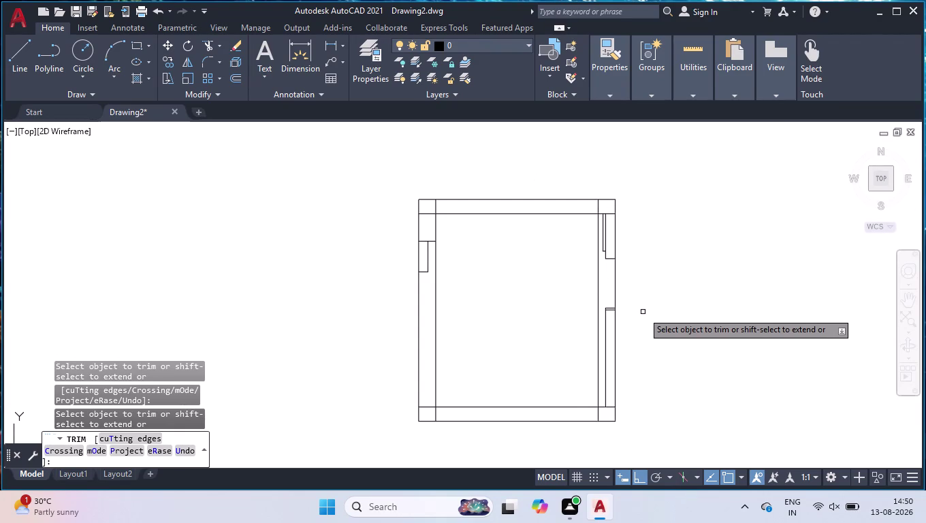
End the trim on the wardrobe outline and zoom into its lower section.
key(Return)
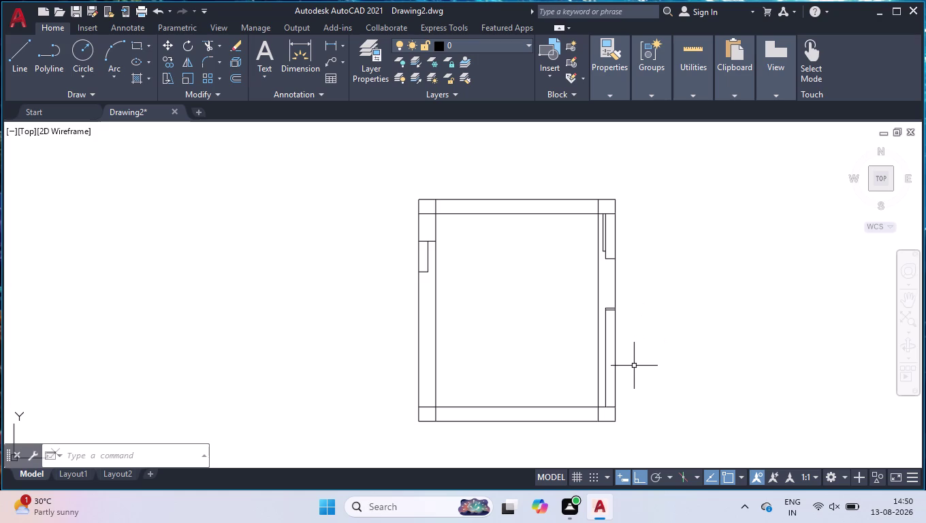
scroll(up, 3)
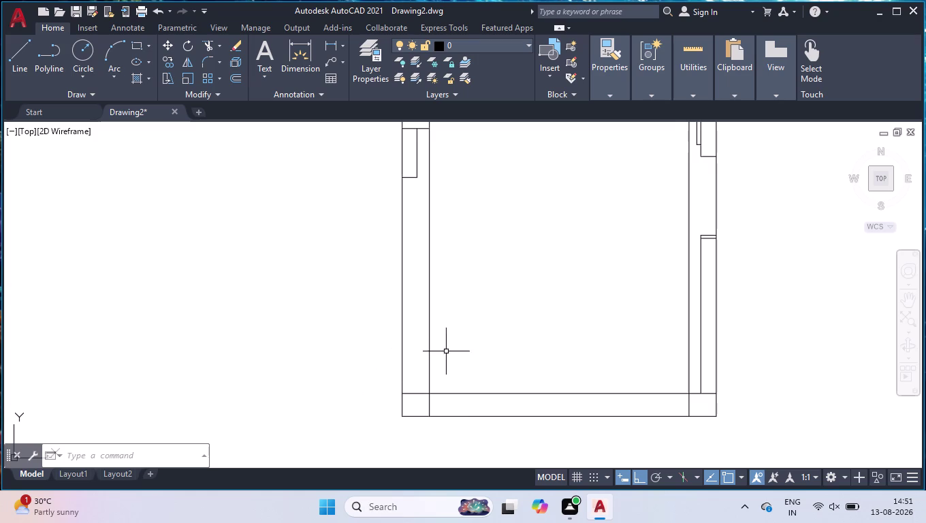
Extend the inner left wall line down to the wardrobe base.
text(EX)
key(Return)
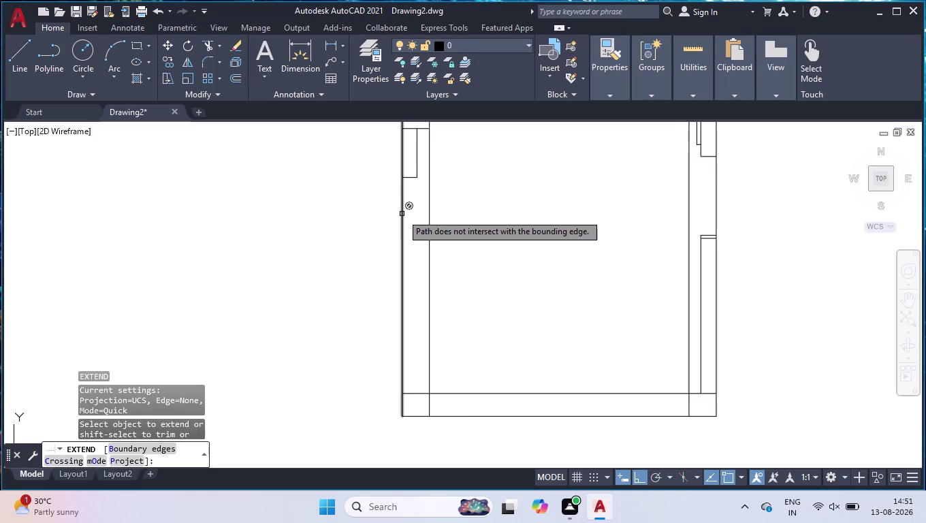
click(417, 173)
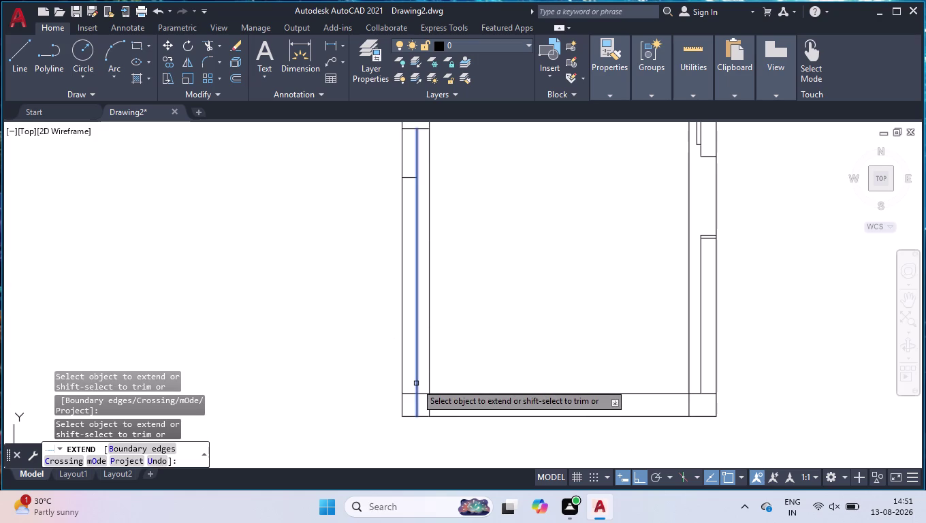
click(416, 384)
key(Return)
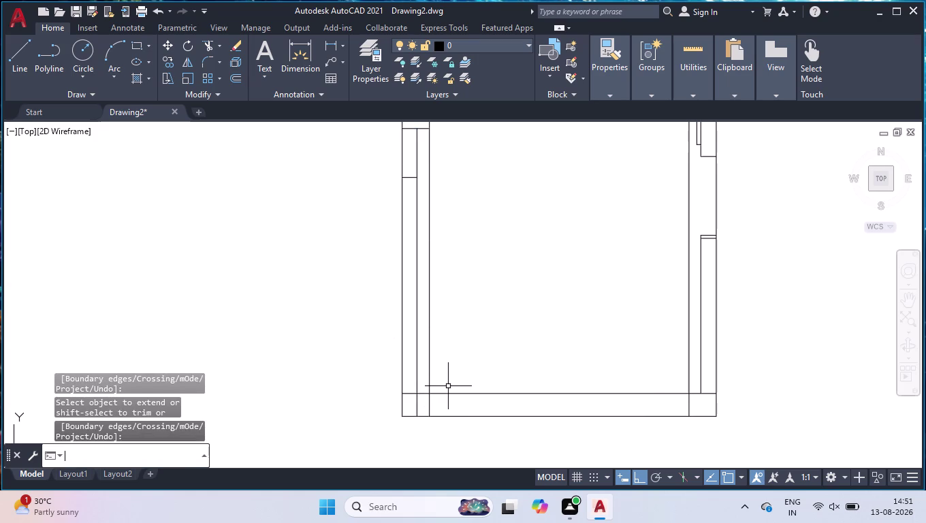
Trim the extended line's overshoot at the base.
text(TR)
key(Return)
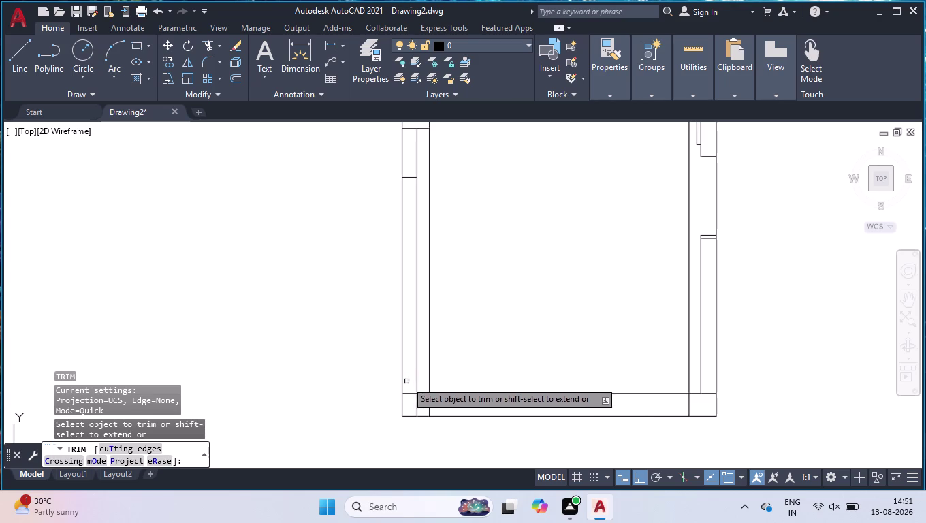
click(407, 393)
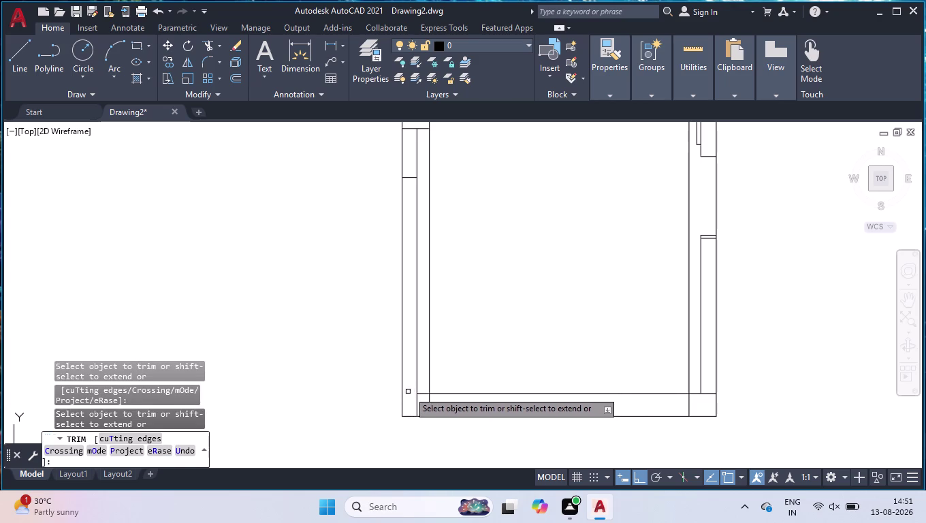
key(Return)
Offset the base line 634 units upward.
text(OF)
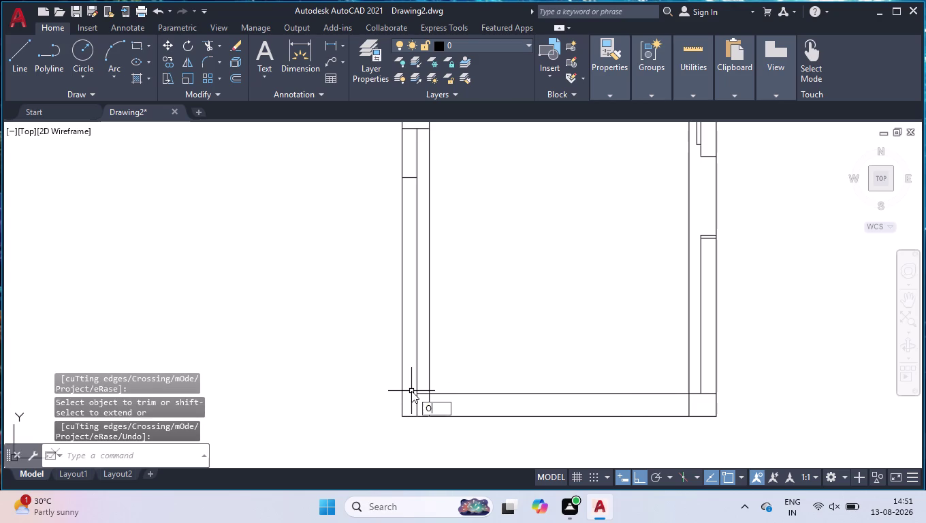
text(F)
key(Return)
text(63)
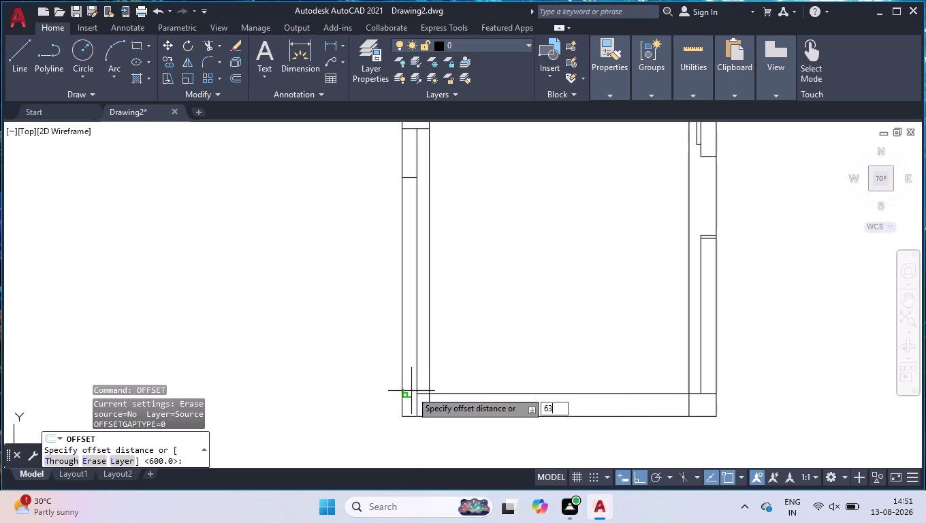
text(4)
key(Return)
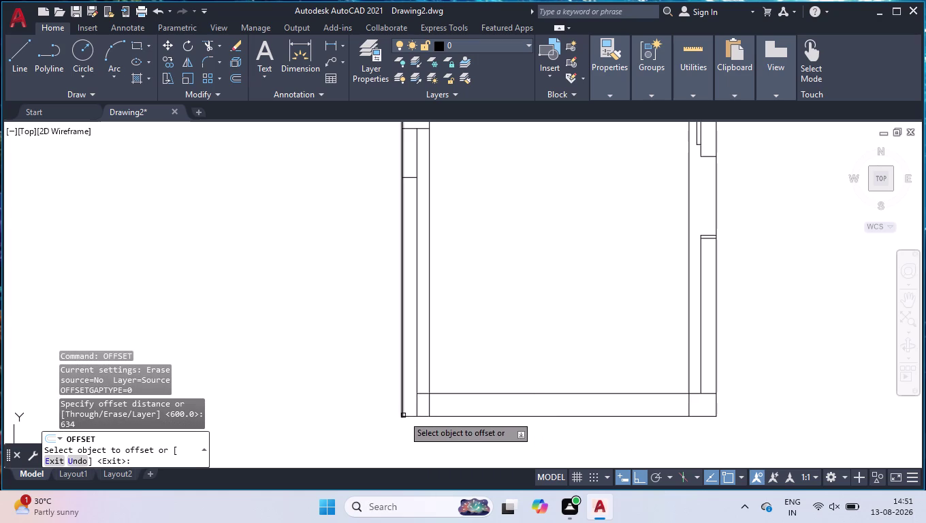
click(410, 416)
click(418, 342)
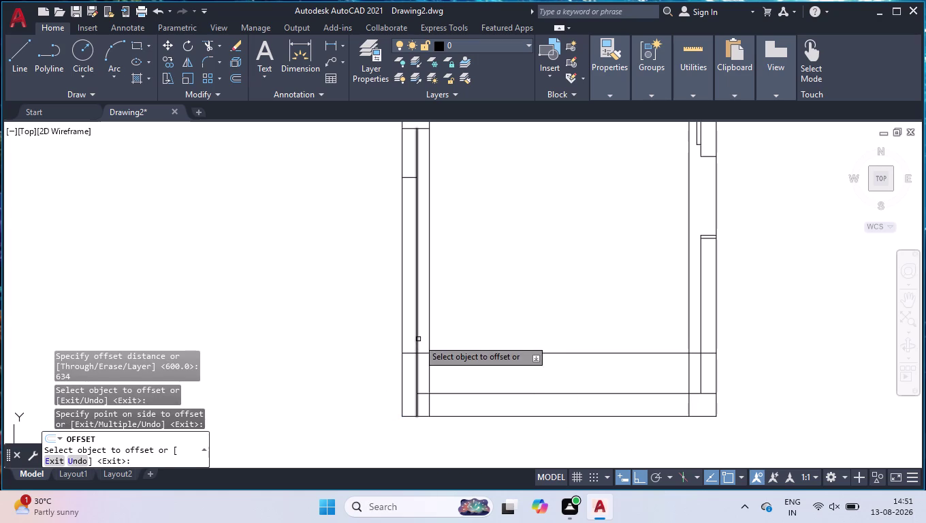
key(Return)
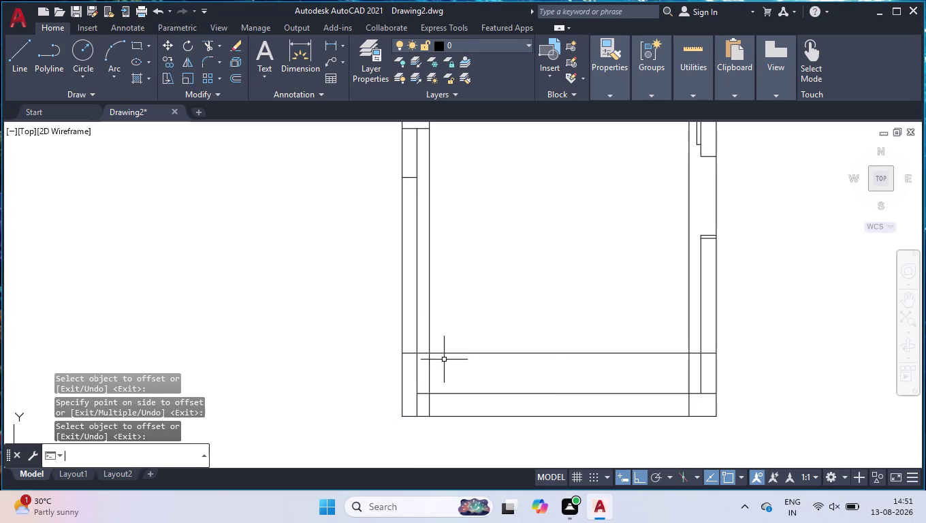
Trim the surplus pieces of the offset and inner lines above the base.
text(TR)
key(Return)
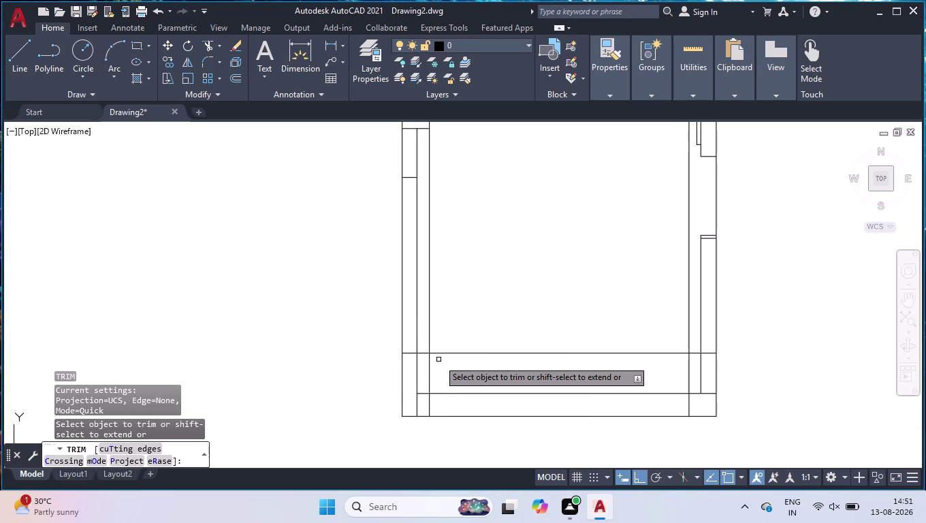
click(424, 352)
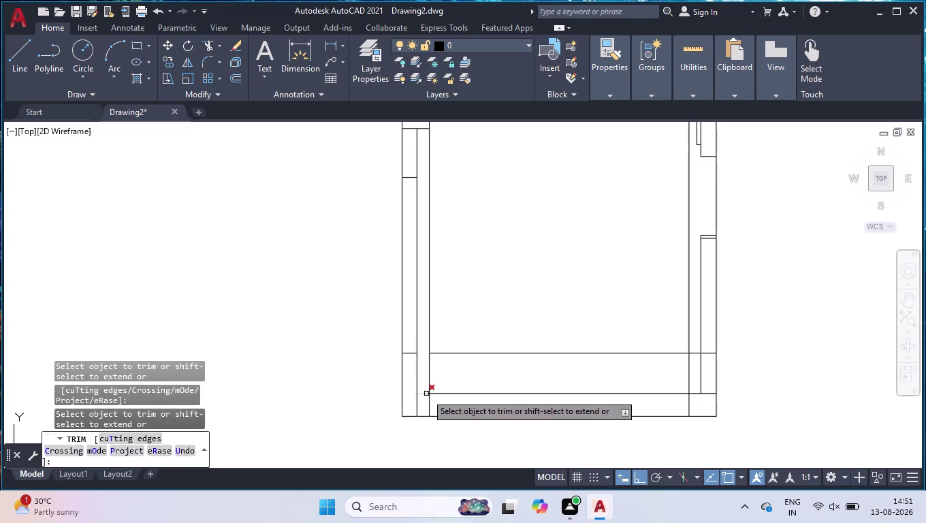
click(438, 353)
scroll(up, 3)
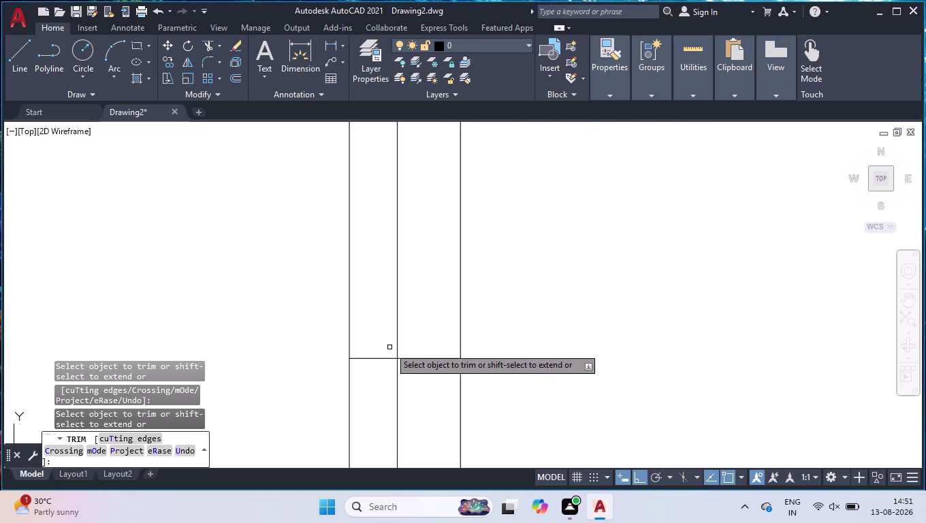
click(384, 335)
click(372, 380)
click(453, 327)
drag(432, 390, 433, 384)
scroll(down, 3)
scroll(up, 3)
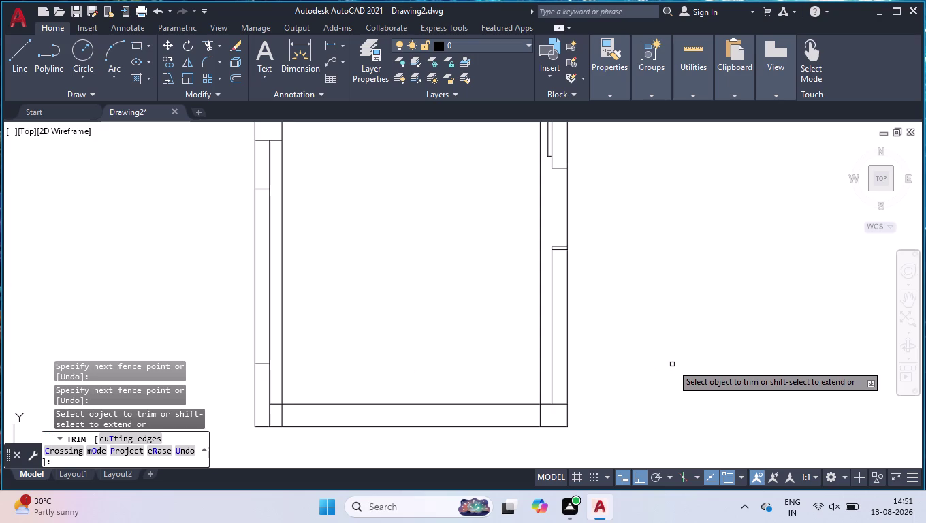
key(Return)
scroll(down, 3)
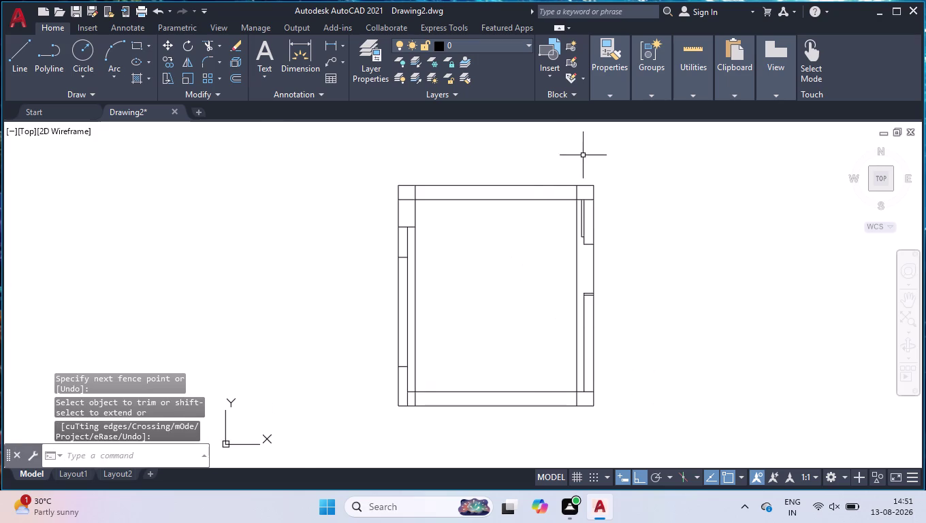
scroll(up, 3)
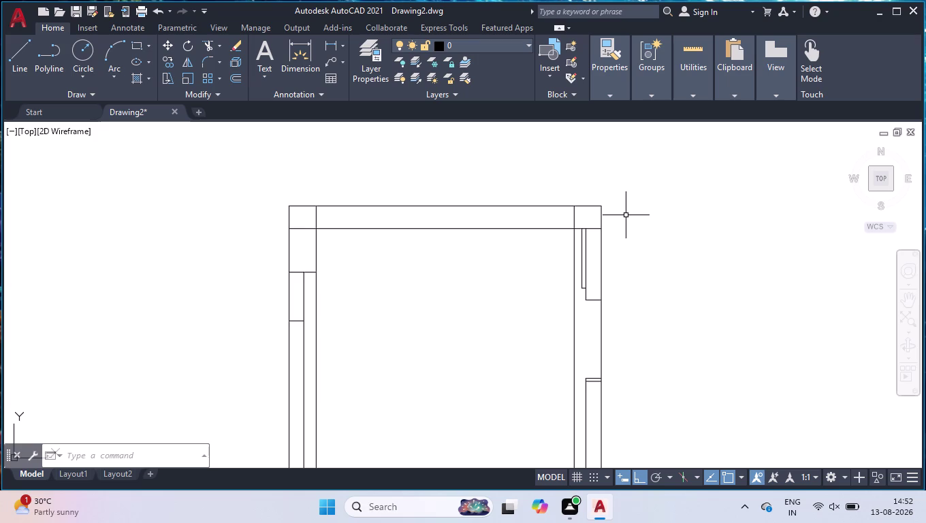
Break the line under the top rail at a point with BREAKATPOINT.
text(BJ)
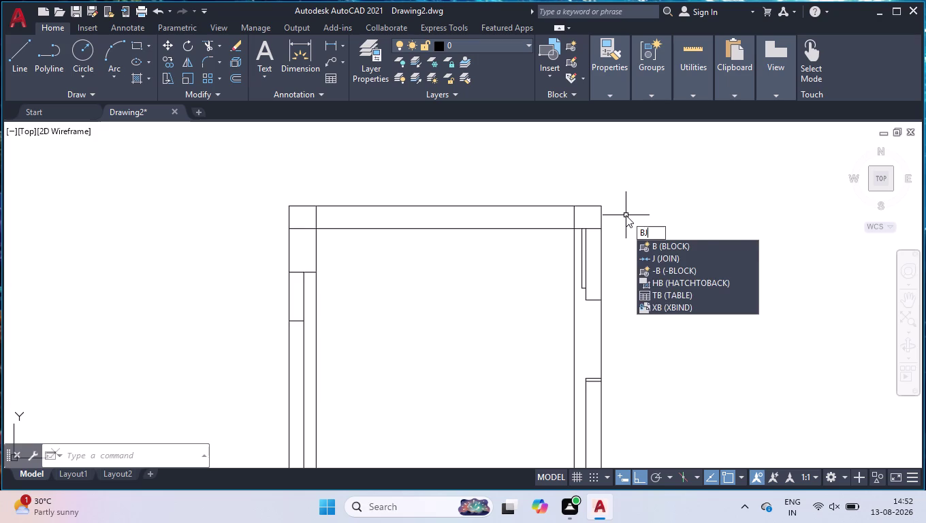
key(BackSpace)
key(r)
click(646, 273)
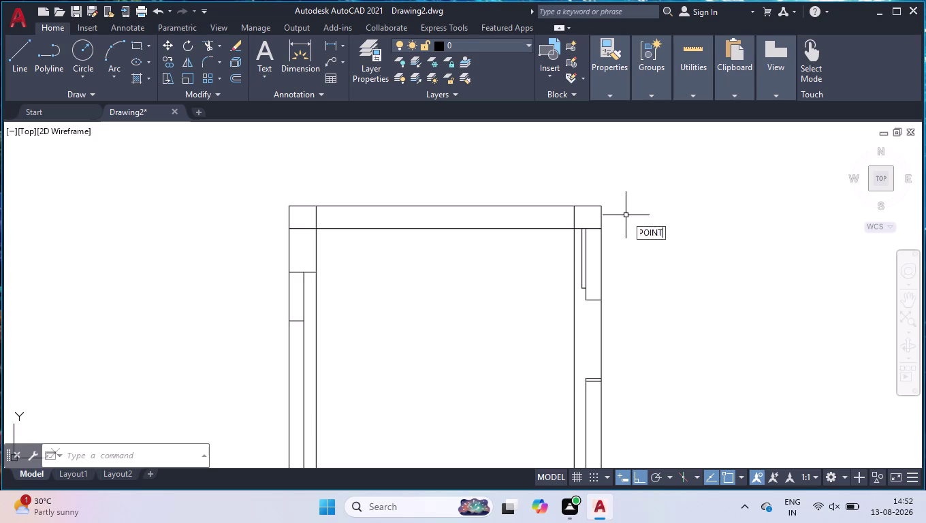
click(481, 229)
click(572, 229)
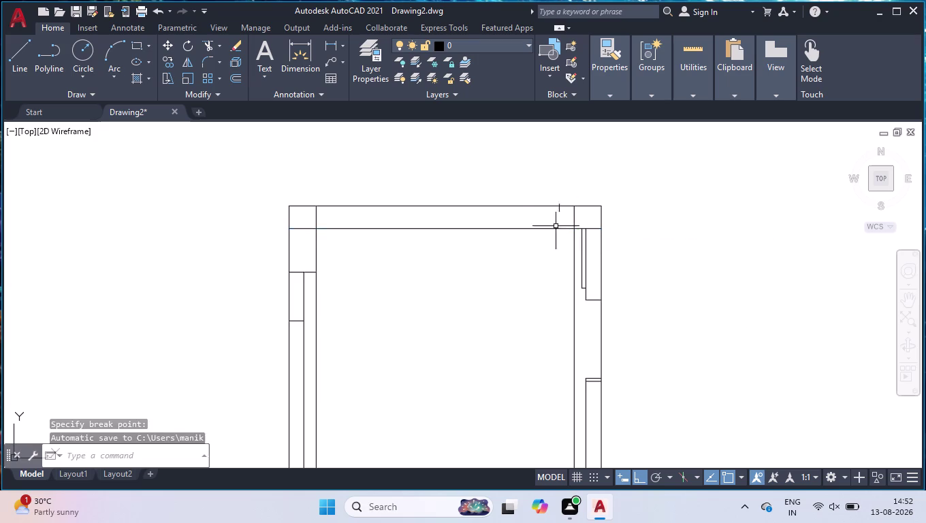
Split the line under the top rail again at its inner left corner.
key(space)
click(319, 229)
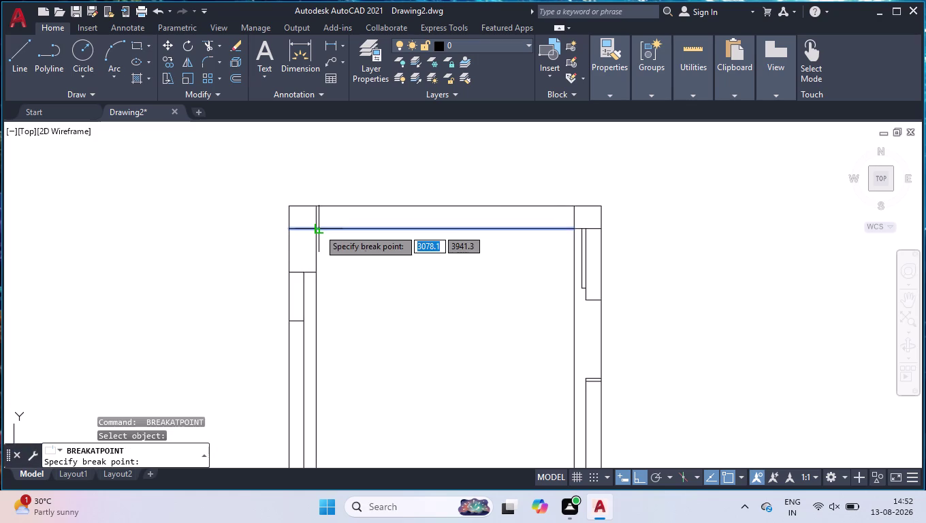
click(317, 229)
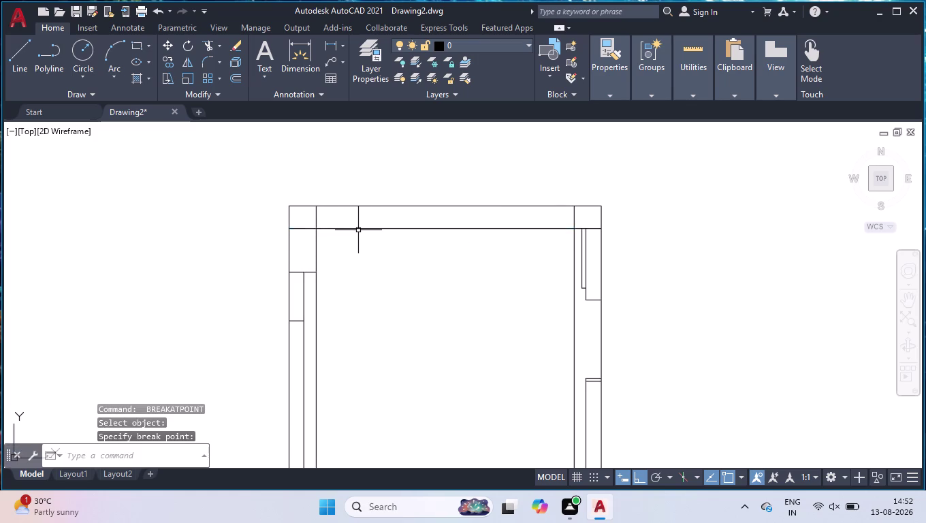
text(OFF)
key(Return)
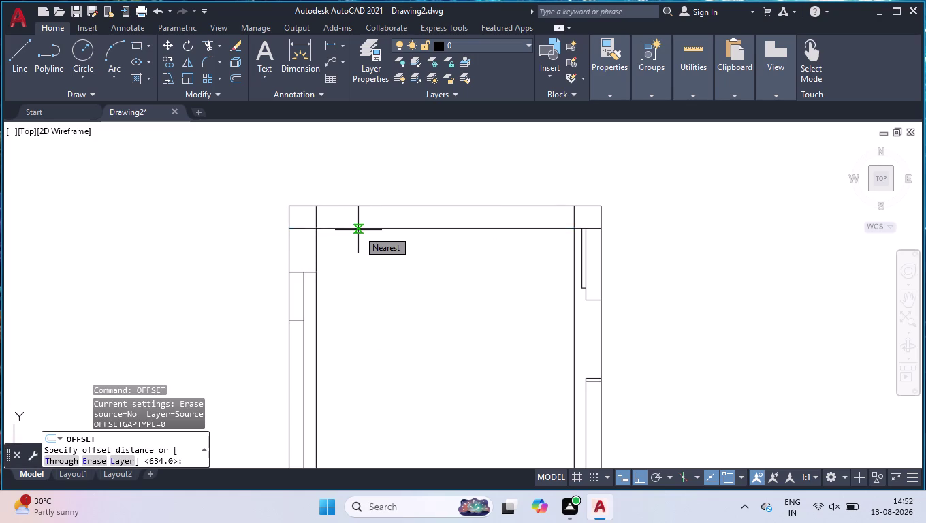
Offset the line under the top rail 350 units down, then another copy 600 down.
text(350)
key(Return)
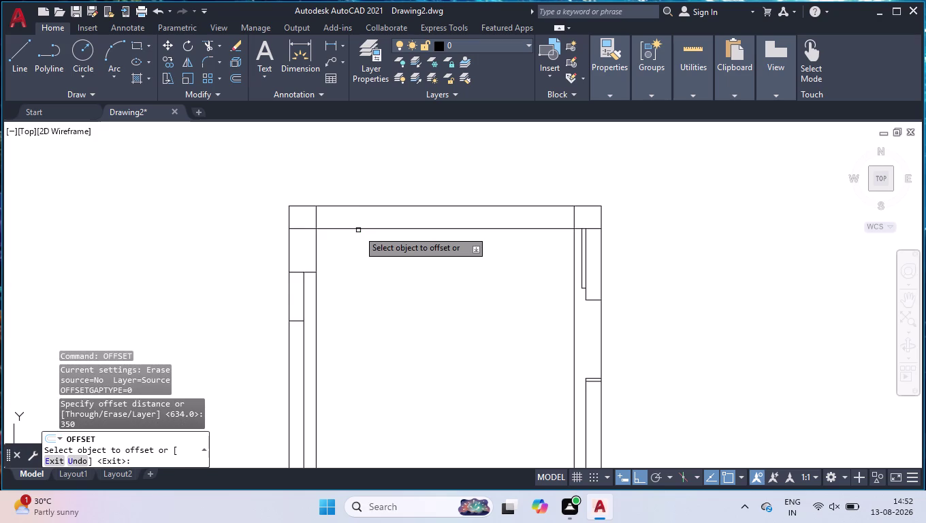
click(358, 228)
click(392, 326)
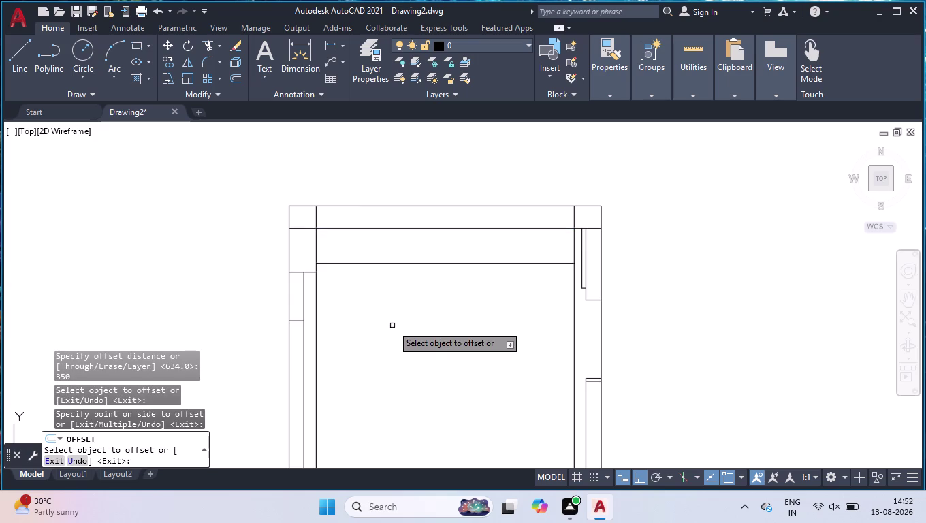
click(449, 228)
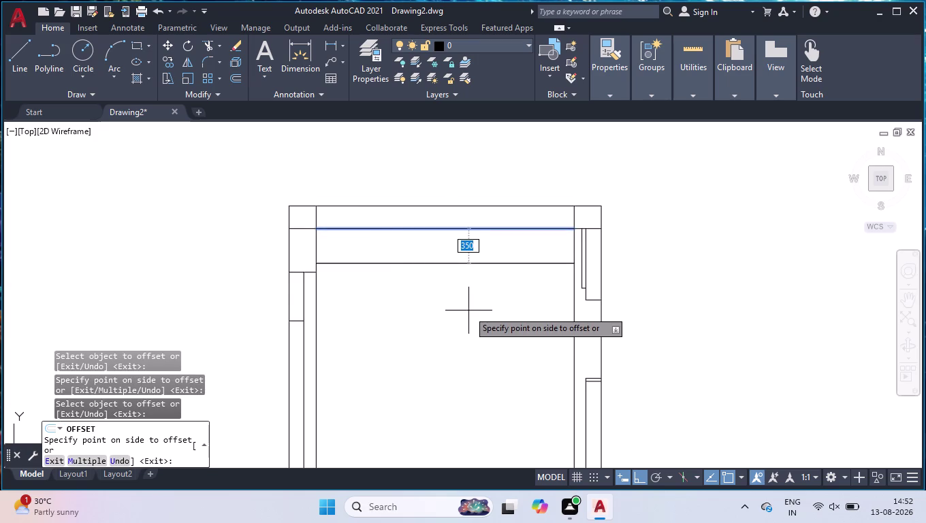
key(6)
key(0)
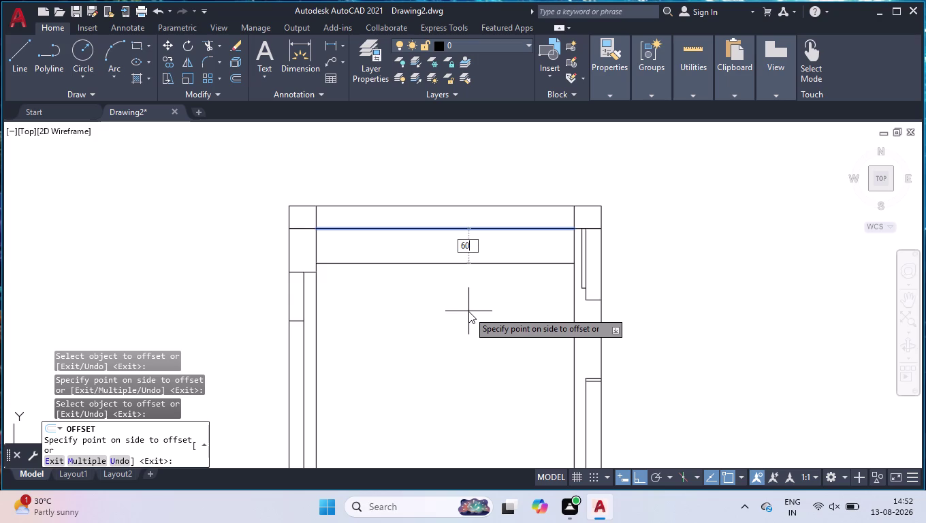
key(0)
key(Return)
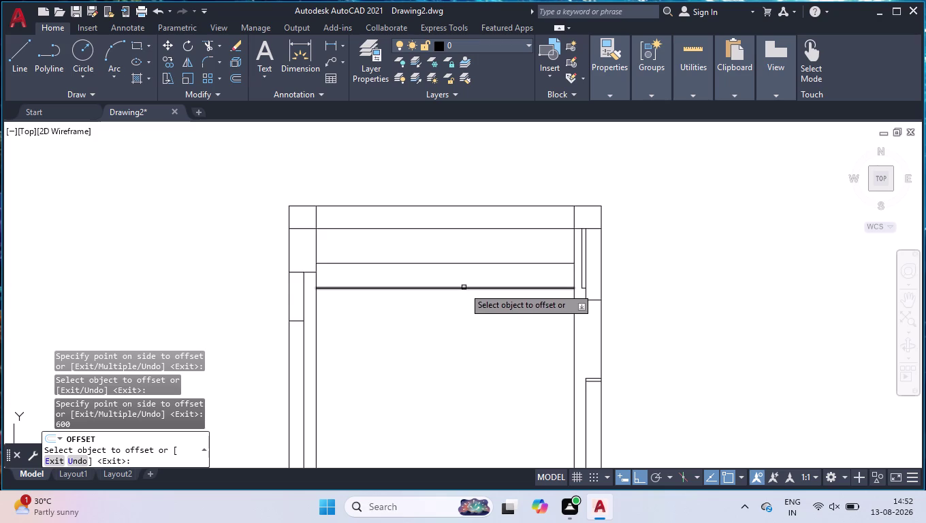
Offset the newest shelf line by 20 units to make it double.
click(463, 287)
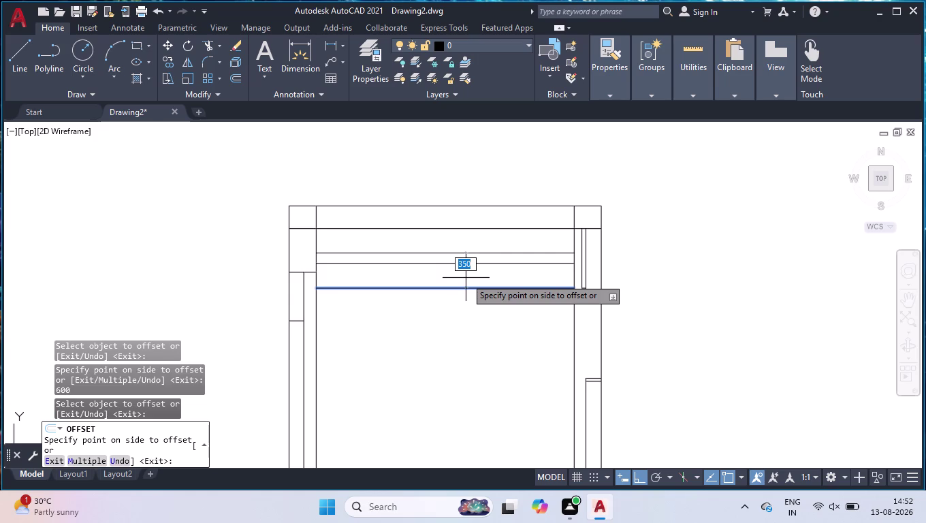
text(20)
key(Return)
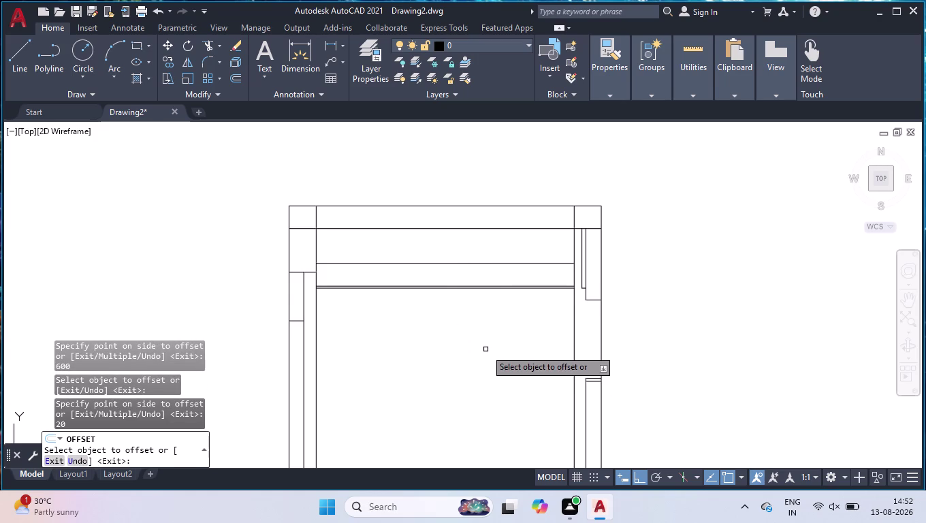
key(Return)
text(EX)
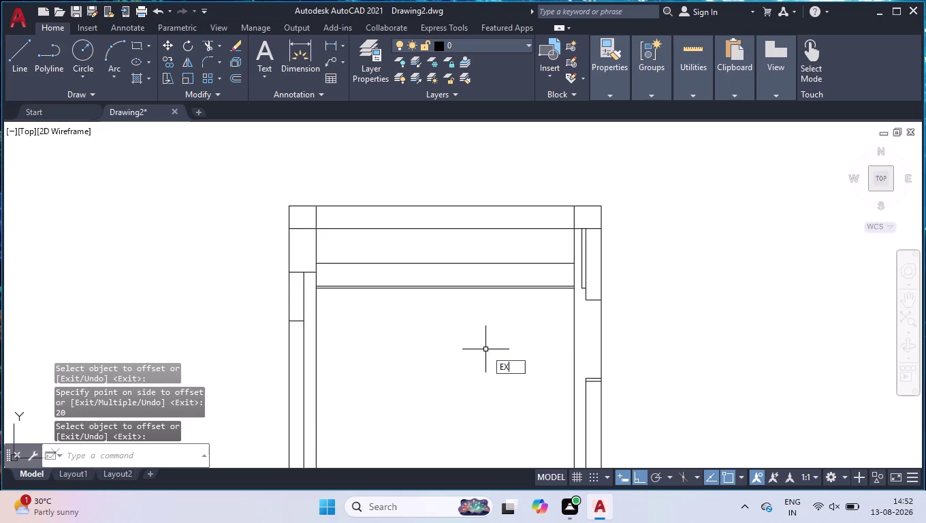
key(Return)
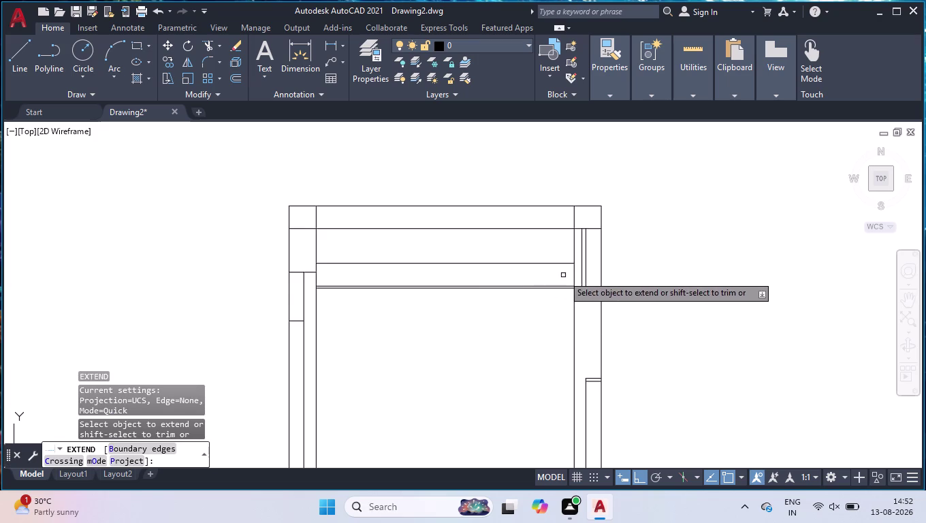
Extend both shelf lines to the left and right side panels using a fence.
click(563, 276)
click(562, 303)
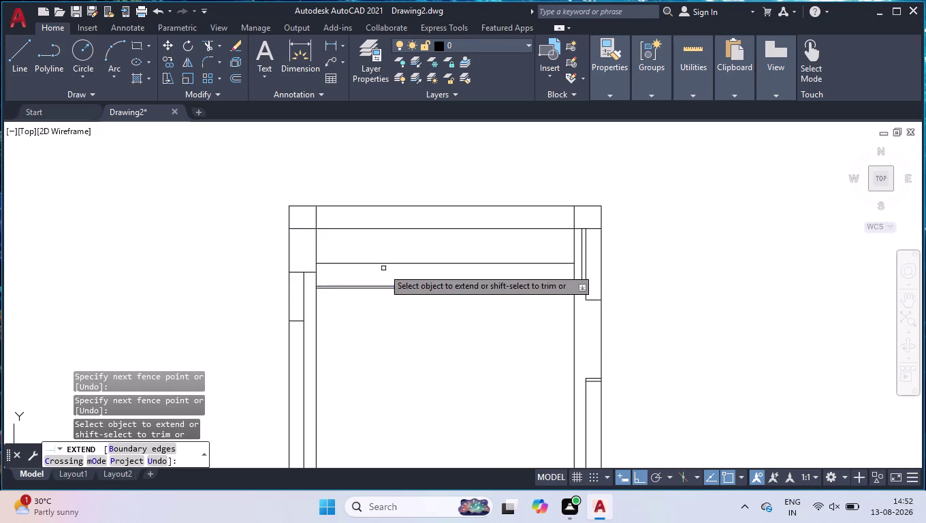
click(320, 279)
click(325, 297)
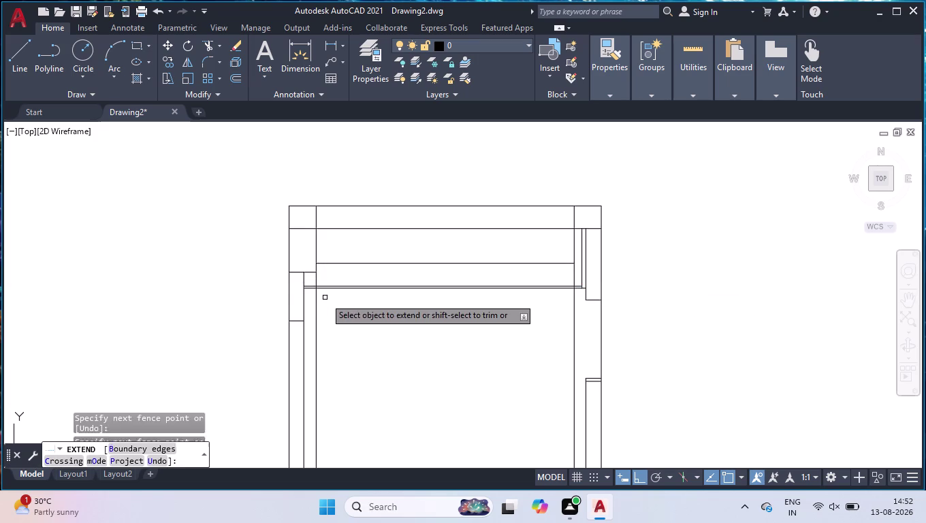
scroll(up, 3)
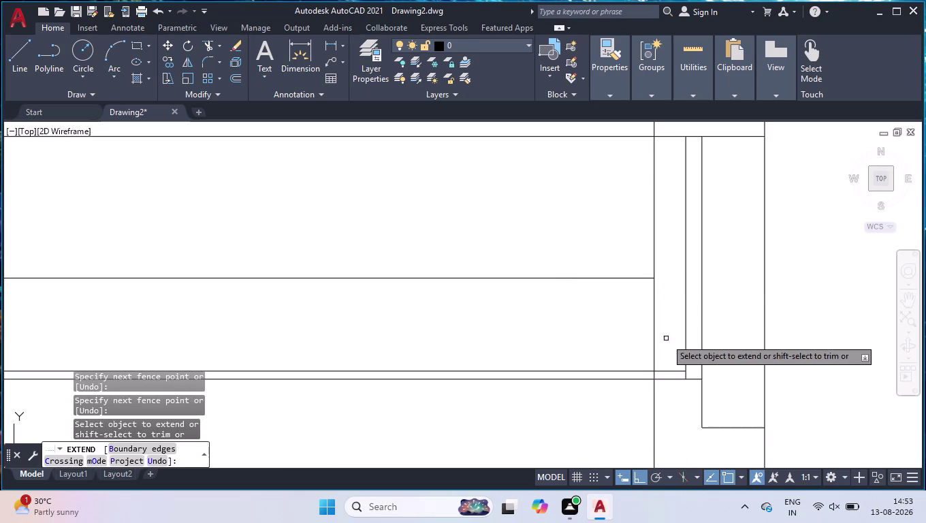
click(682, 371)
key(Return)
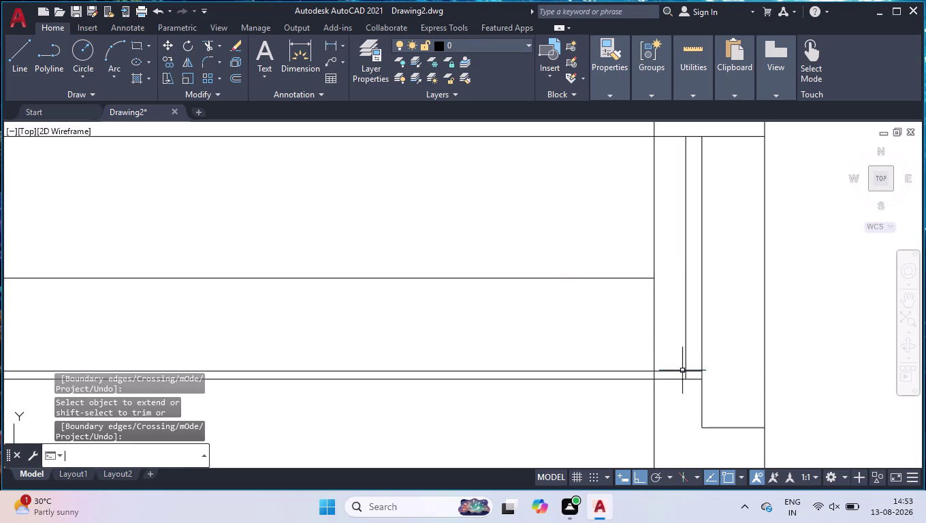
scroll(down, 3)
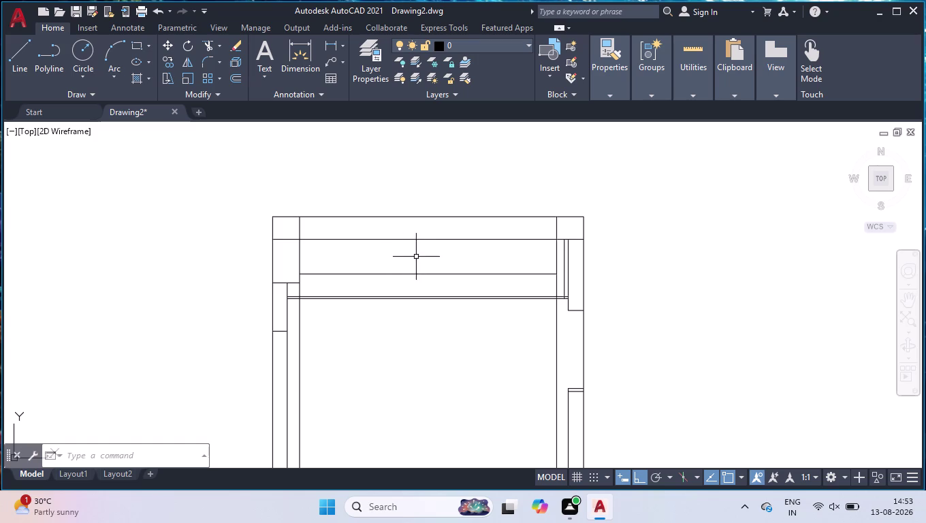
Set up an offset with a 155-unit distance.
text(O)
text(FF)
key(Return)
text(1)
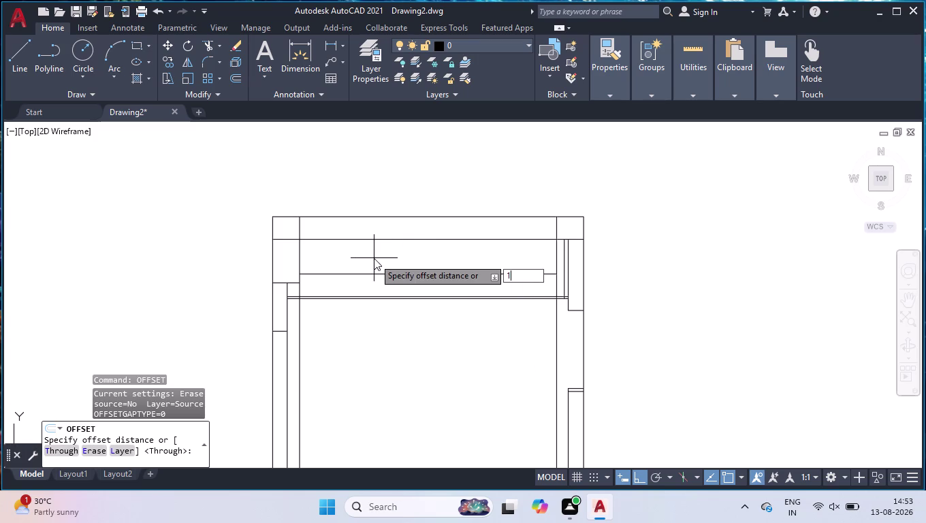
text(55)
key(Return)
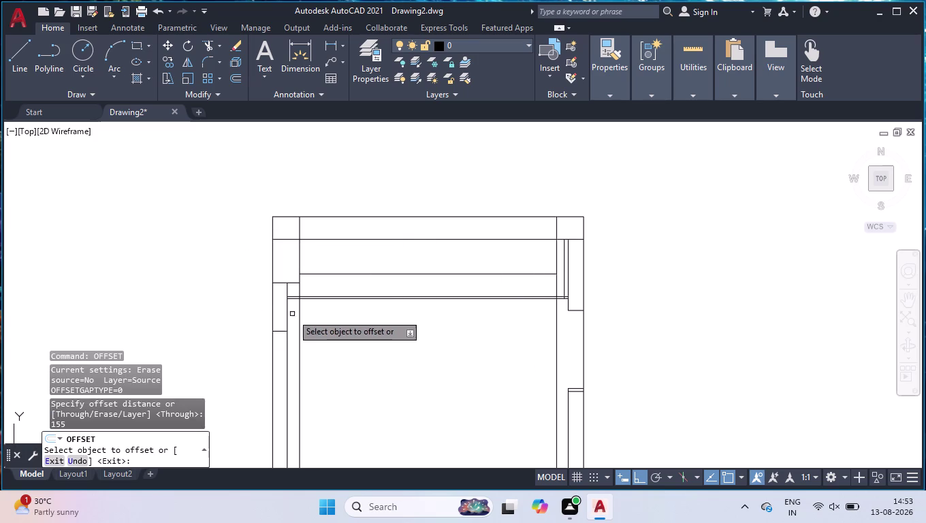
scroll(down, 3)
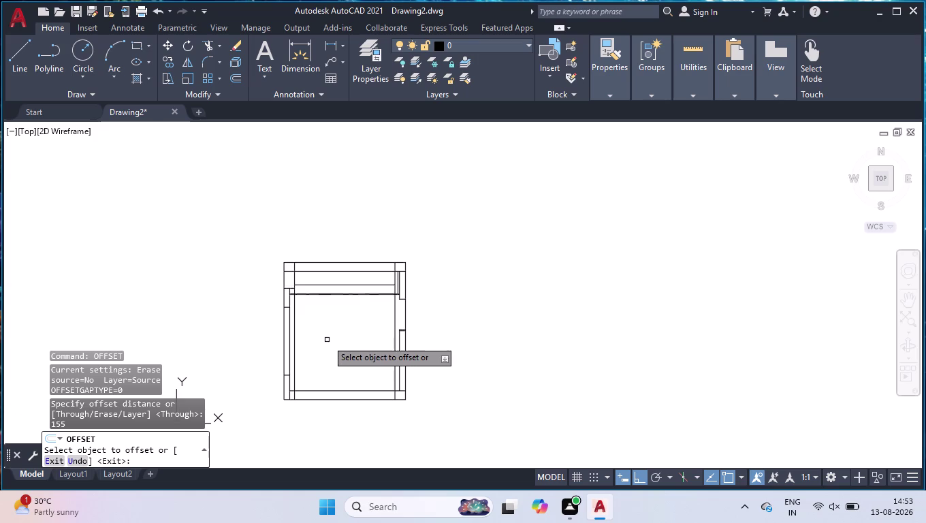
key(Return)
Trim the excess piece of the left panel's inner line.
text(TR]\)
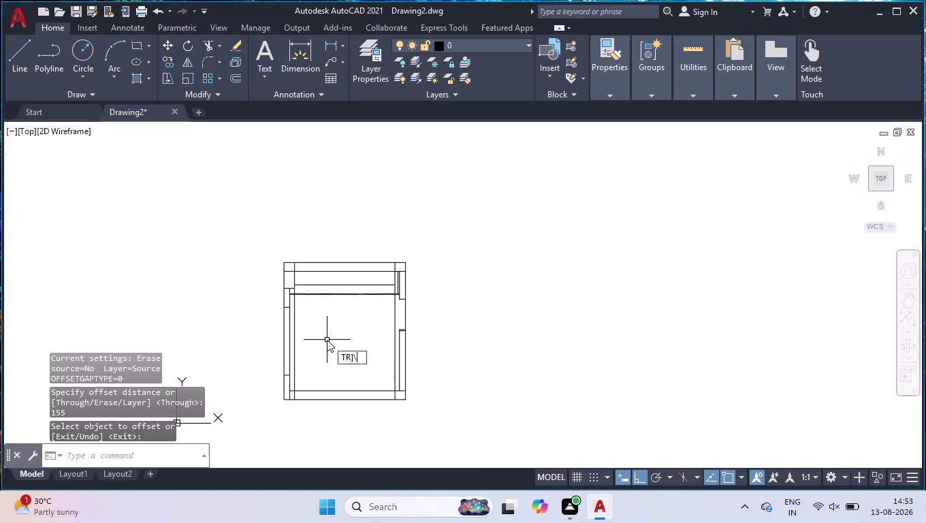
key(BackSpace)
key(BackSpace)
key(Return)
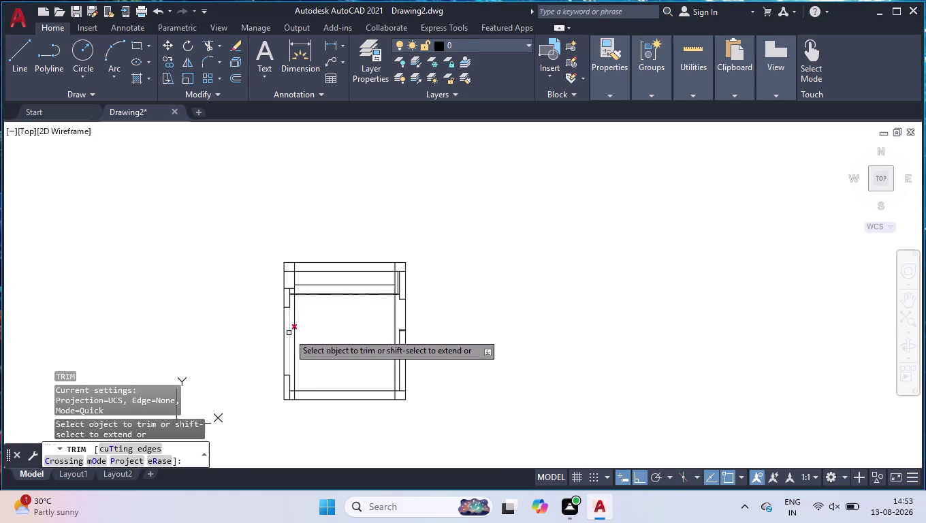
click(289, 333)
key(Return)
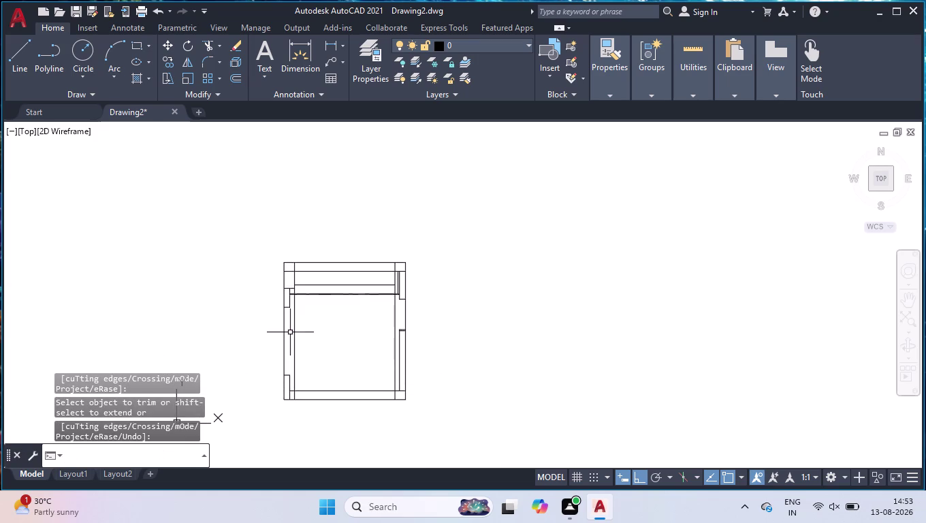
Offset the left panel line 155 units toward the wardrobe interior.
text(OFF)
key(Return)
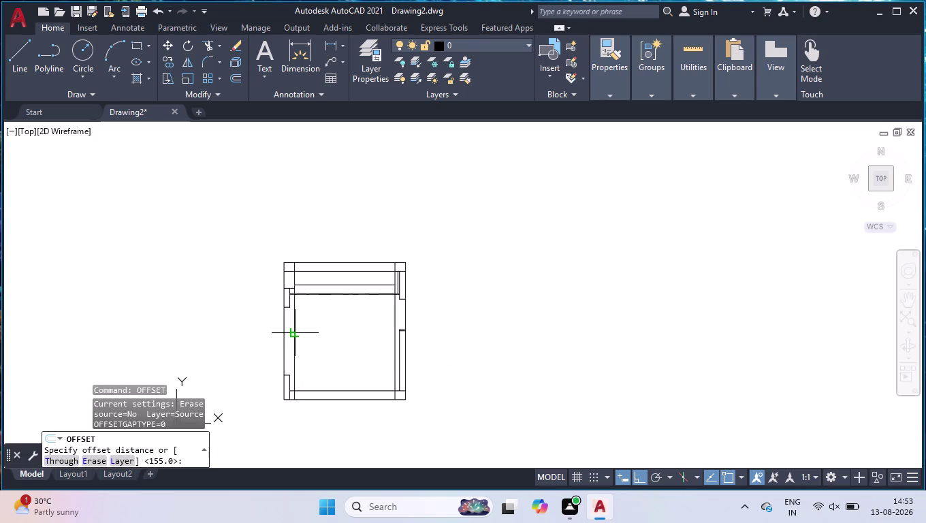
text(155)
key(Return)
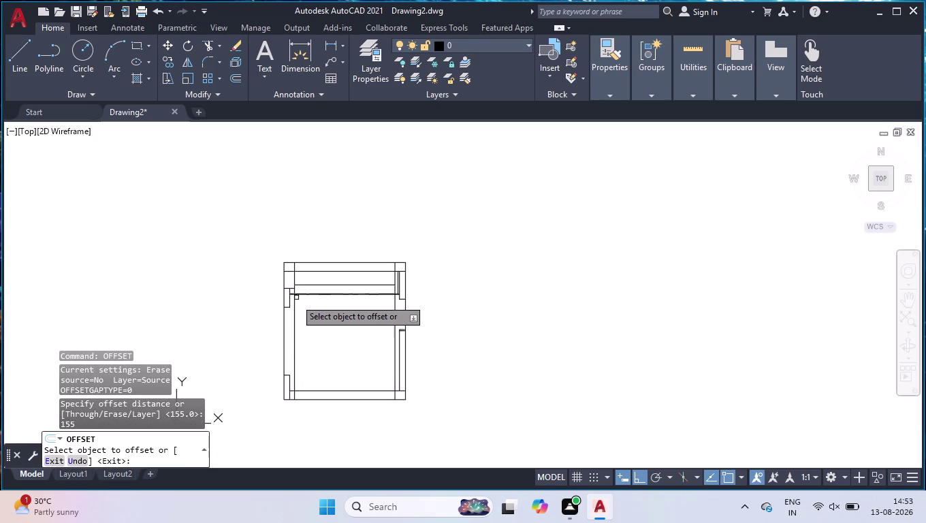
click(290, 305)
click(329, 313)
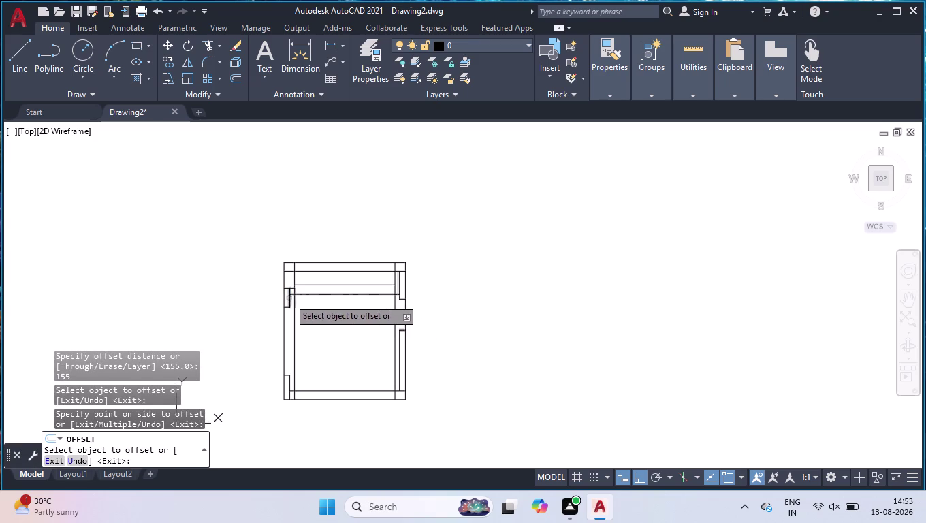
scroll(up, 3)
key(Return)
Extend the 155-unit vertical line beside the left panel up to the top rail.
text(EX)
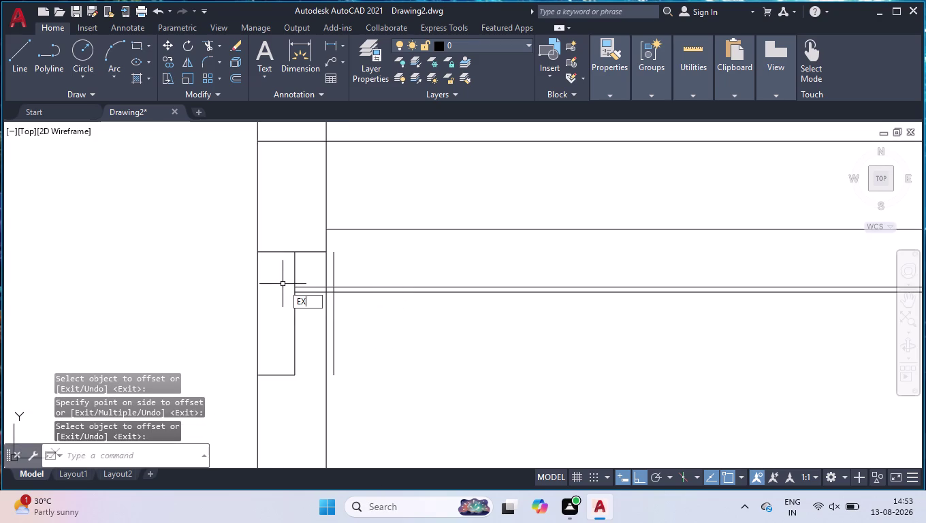
key(Return)
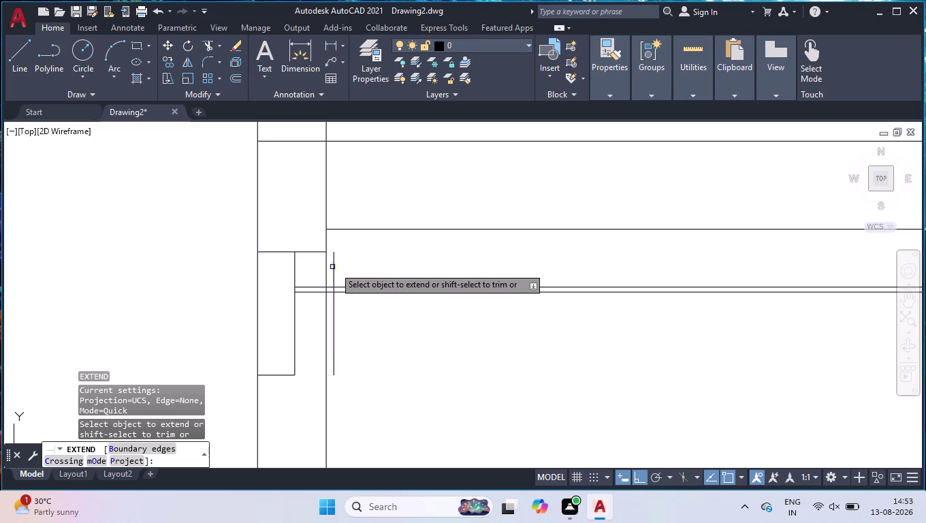
click(334, 267)
click(333, 242)
scroll(down, 3)
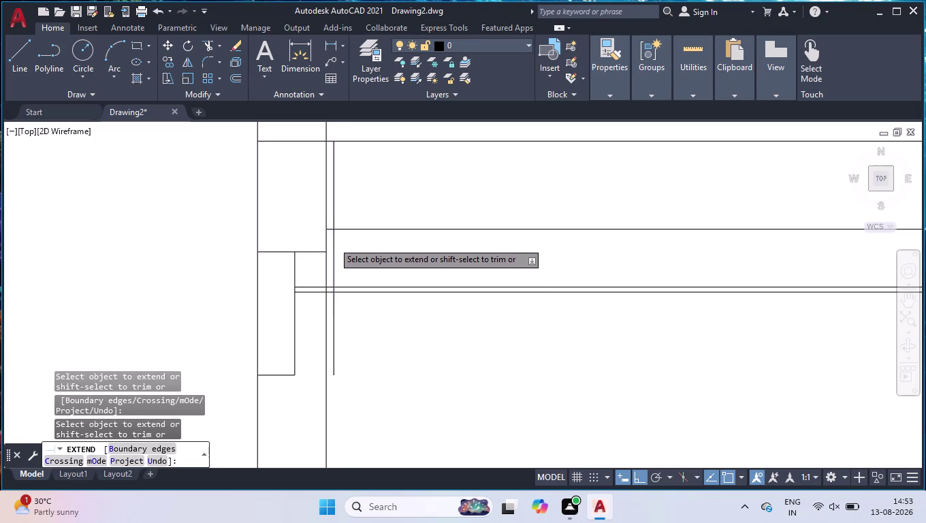
scroll(down, 3)
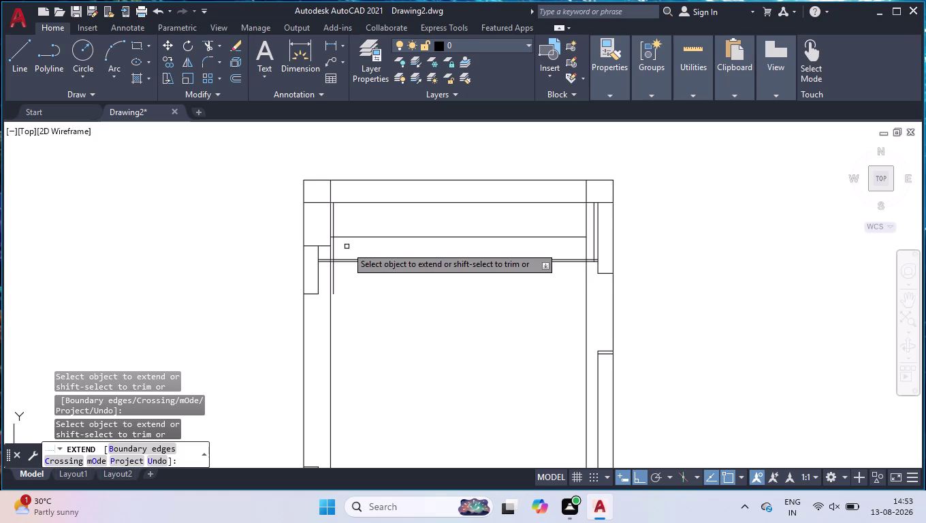
click(443, 203)
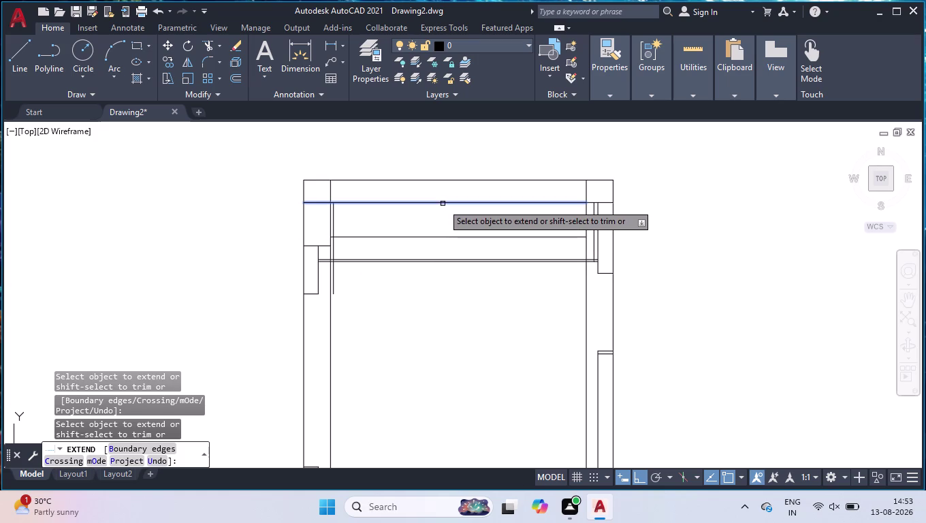
key(Return)
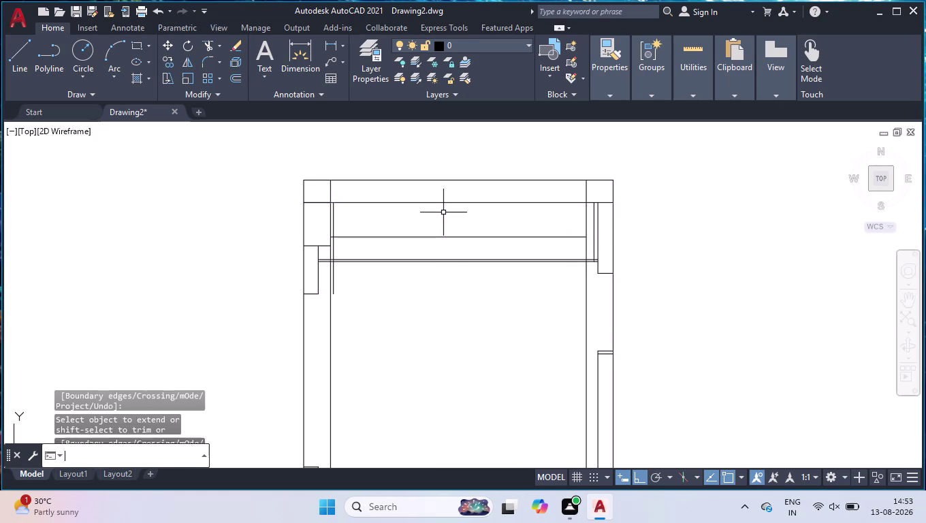
Offset the top rail 30 units downward across the wardrobe.
text(TR)
key(Return)
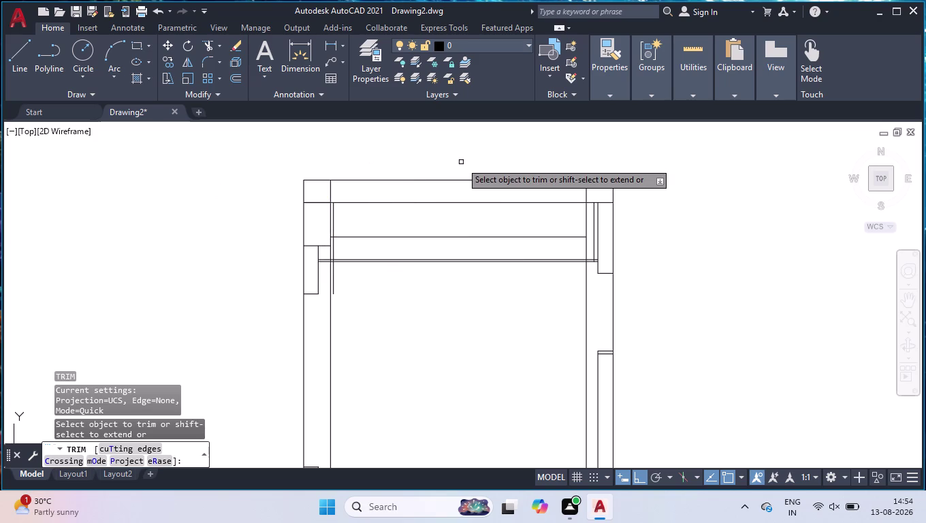
key(Return)
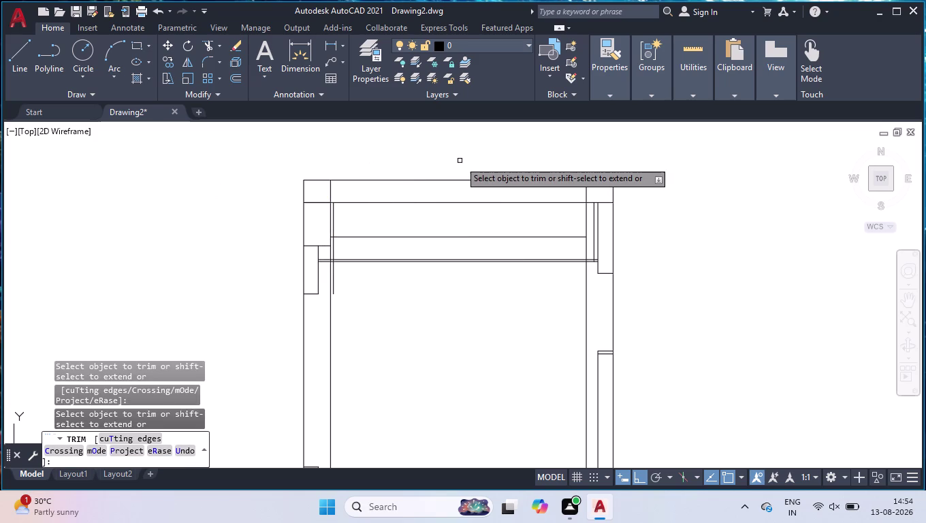
key(Return)
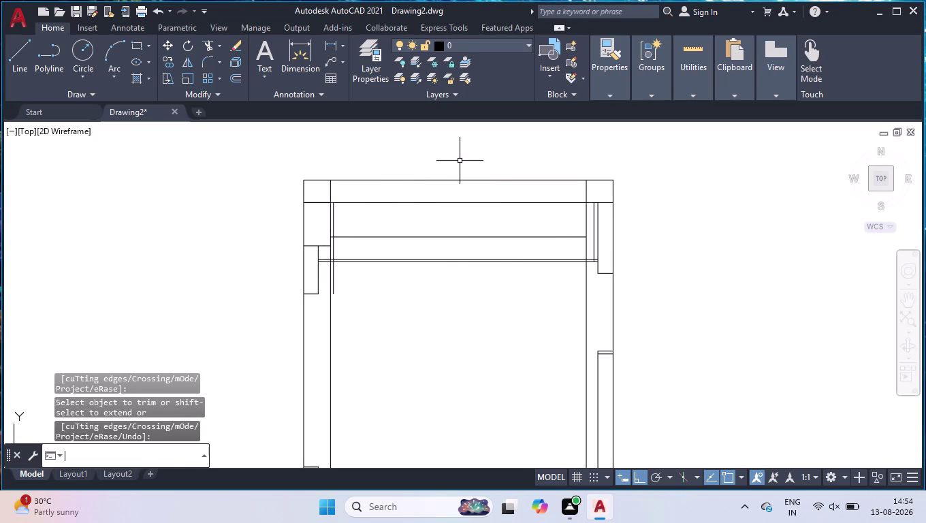
text(OFF)
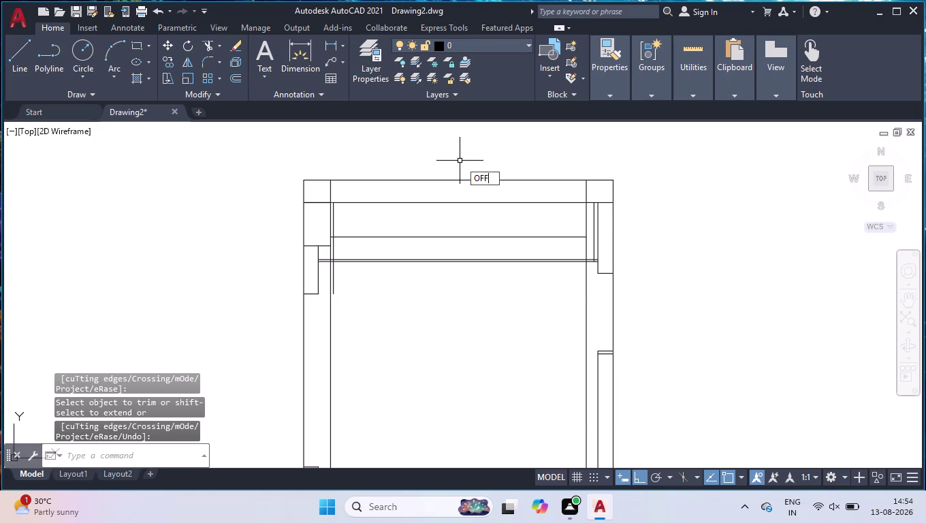
key(Return)
text(30)
key(Return)
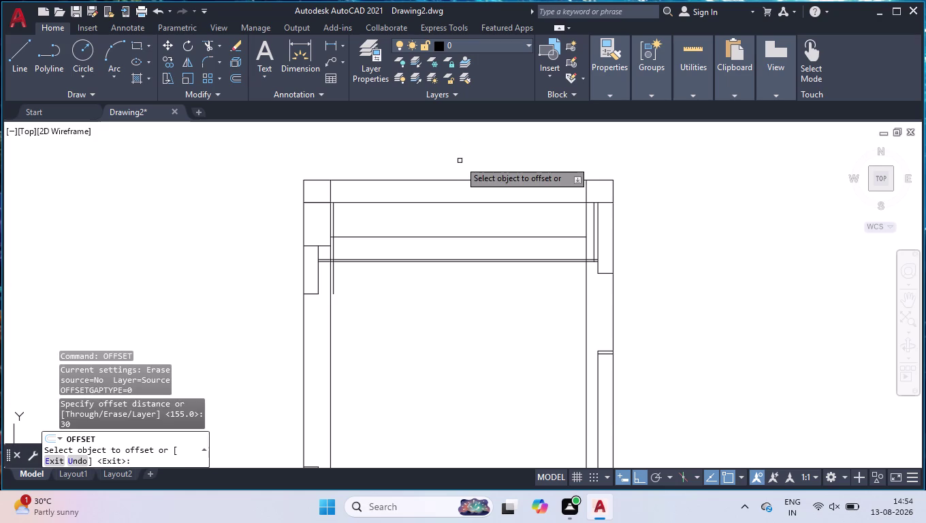
click(422, 203)
click(418, 220)
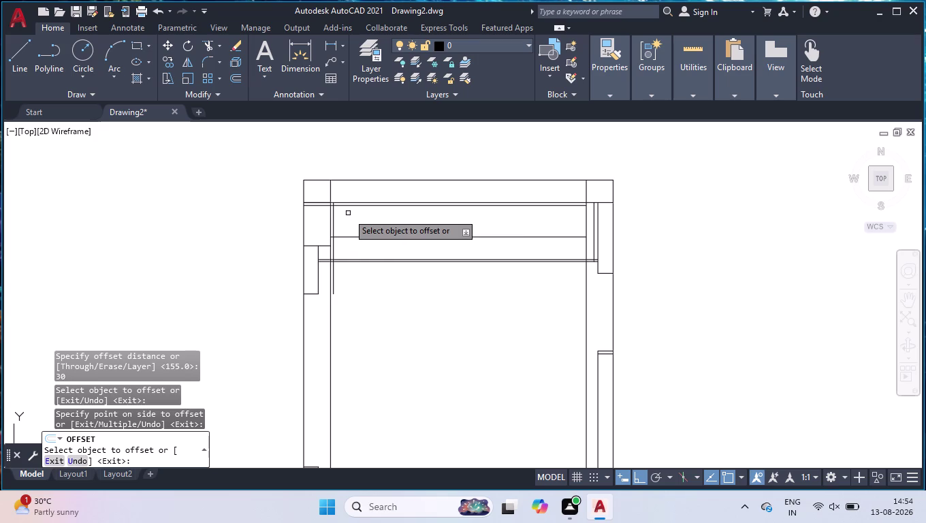
key(Return)
Trim the excess left end of the new 30-unit offset line.
text(TR)
key(Return)
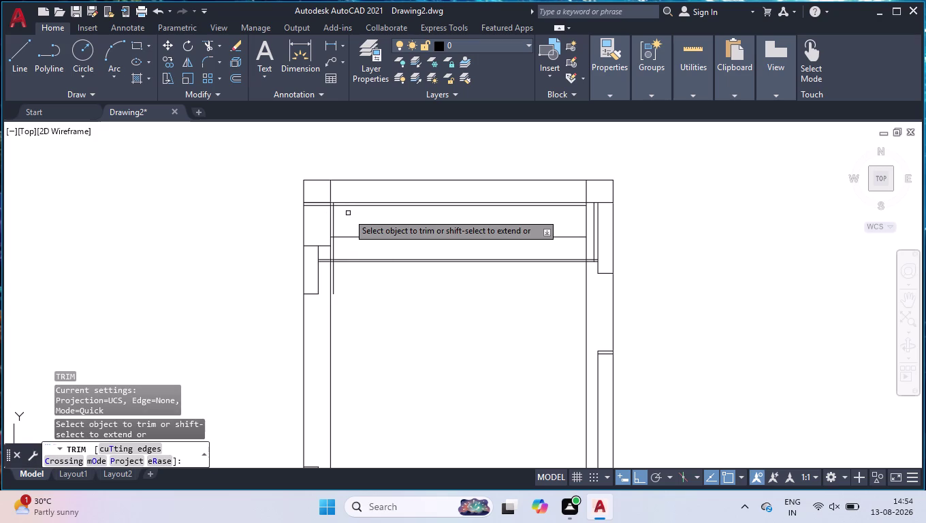
click(313, 207)
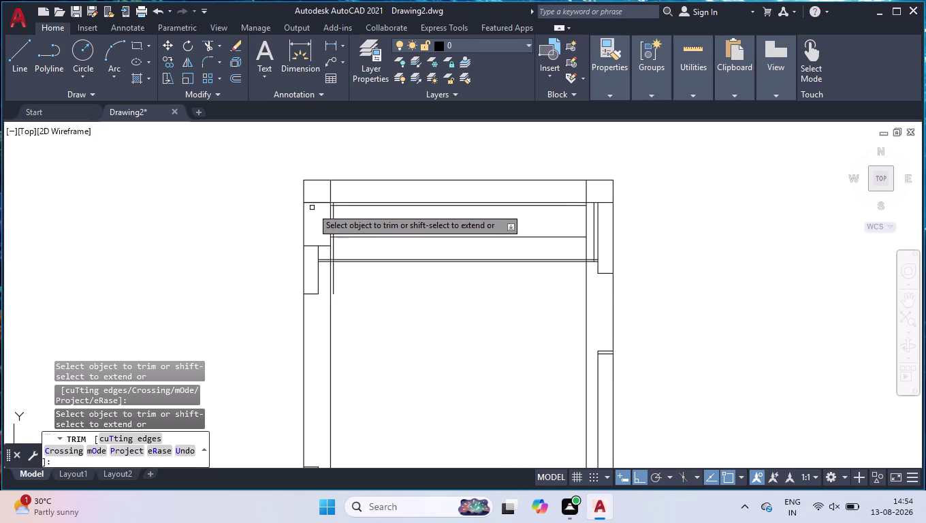
key(Return)
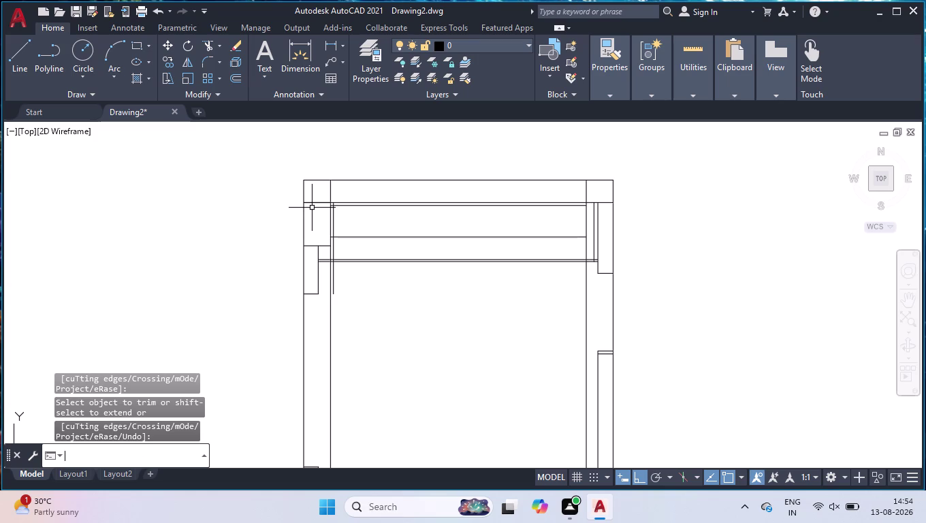
Offset the inner left vertical line 850 to the right.
text(OFF)
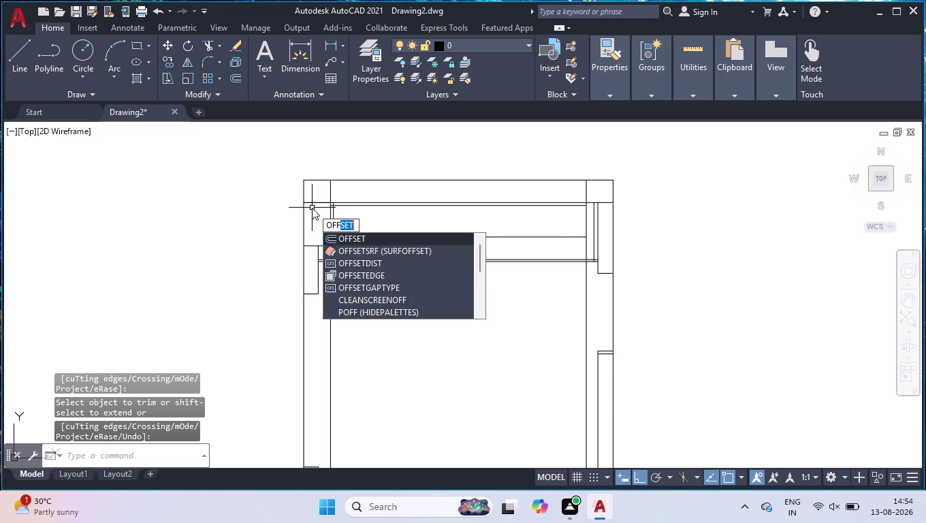
key(Return)
text(850)
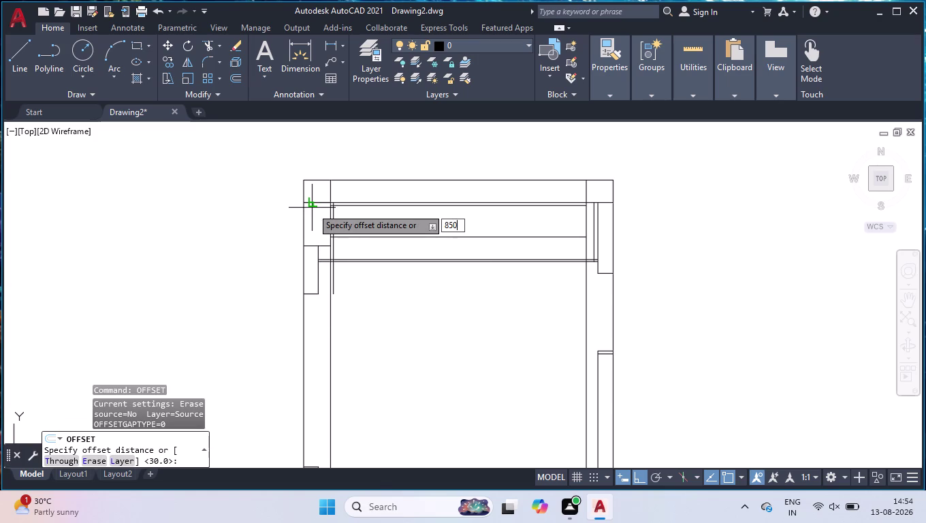
key(Return)
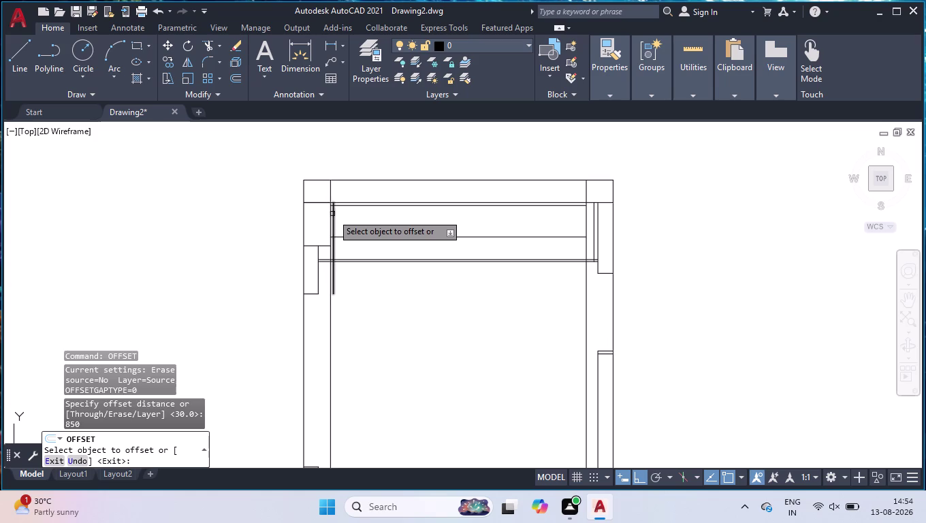
click(332, 214)
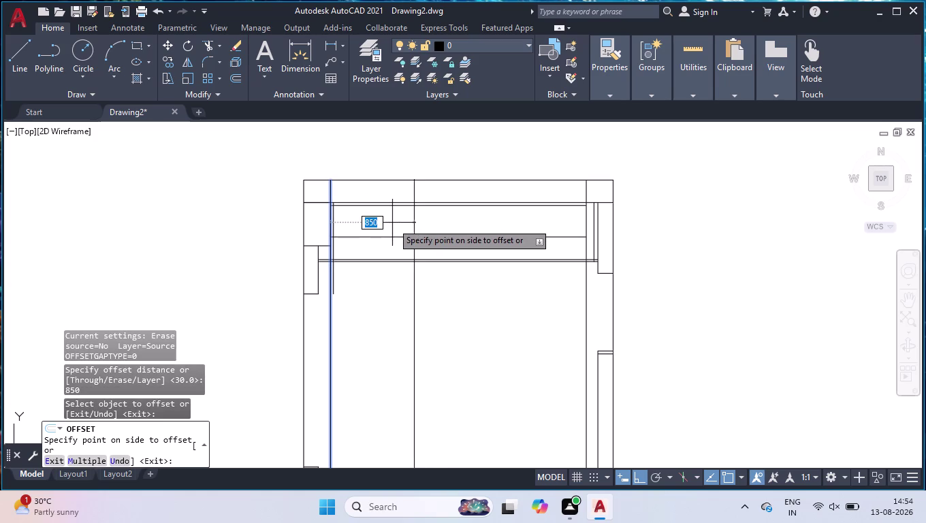
key(Return)
key(space)
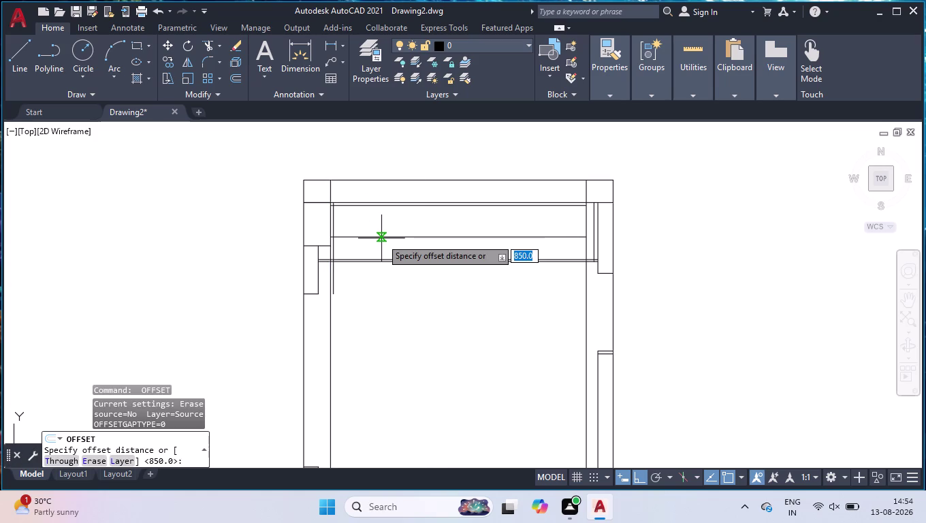
key(space)
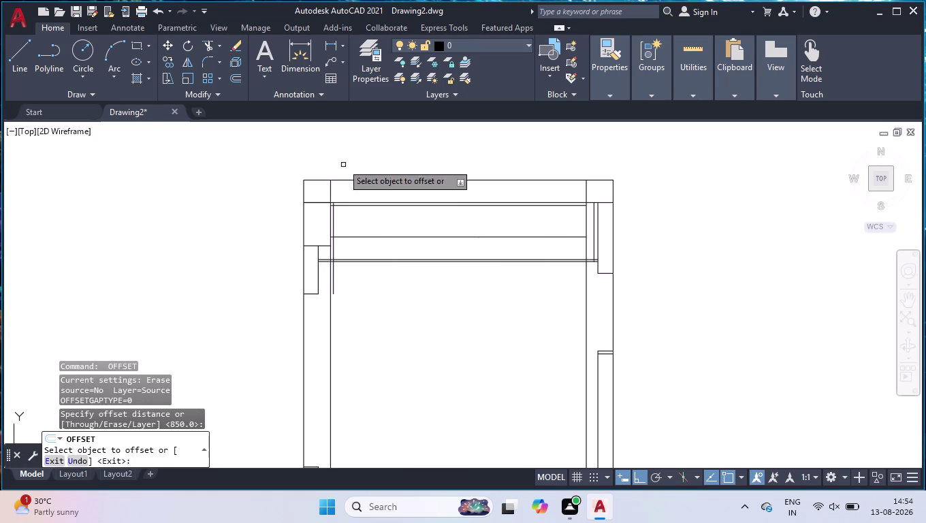
scroll(up, 3)
click(303, 230)
click(388, 229)
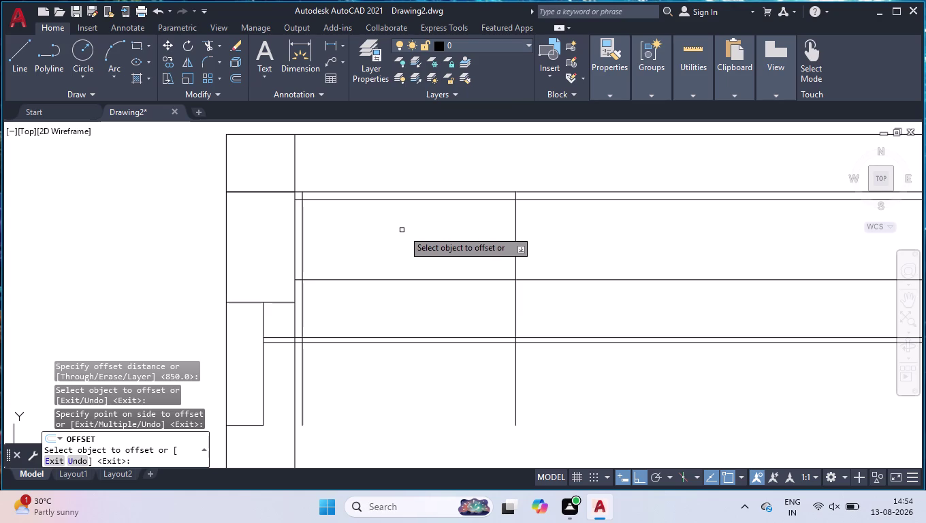
Add further vertical dividers to the right, spaced 600, 600 and 200.
click(517, 241)
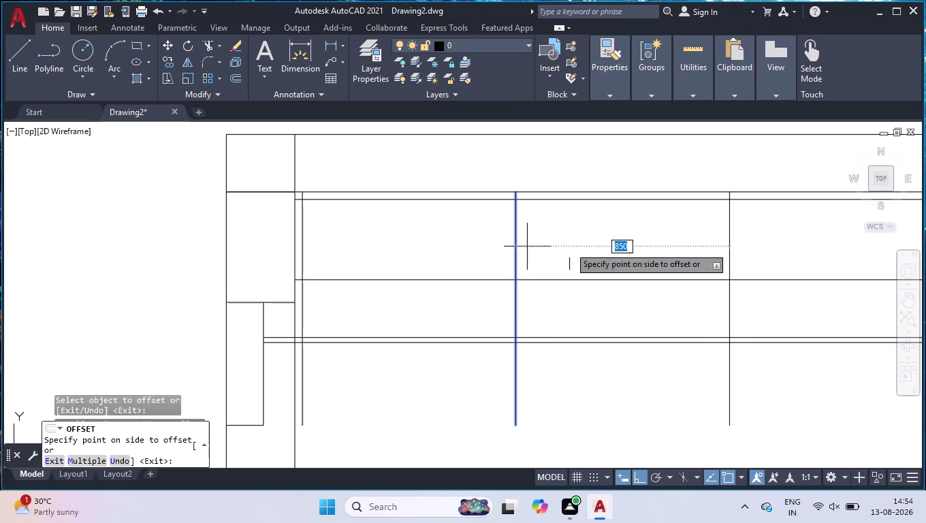
text(600)
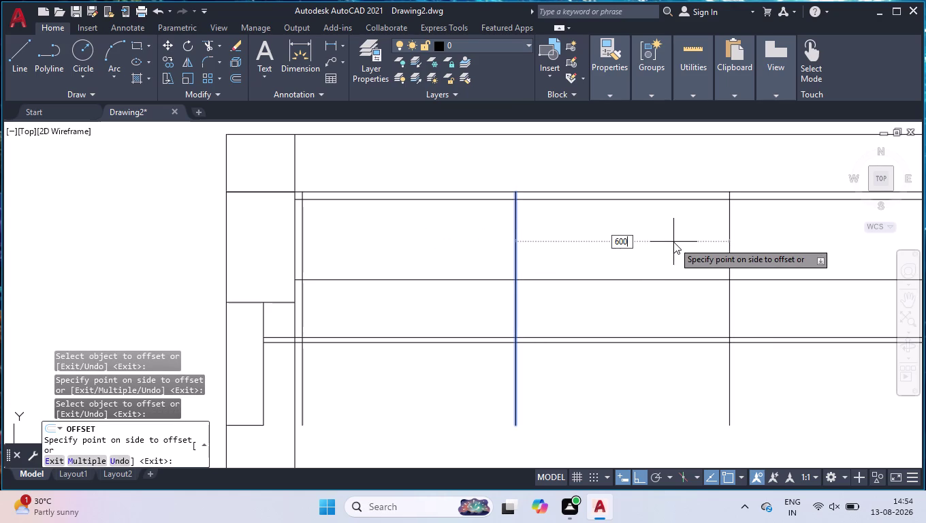
key(Return)
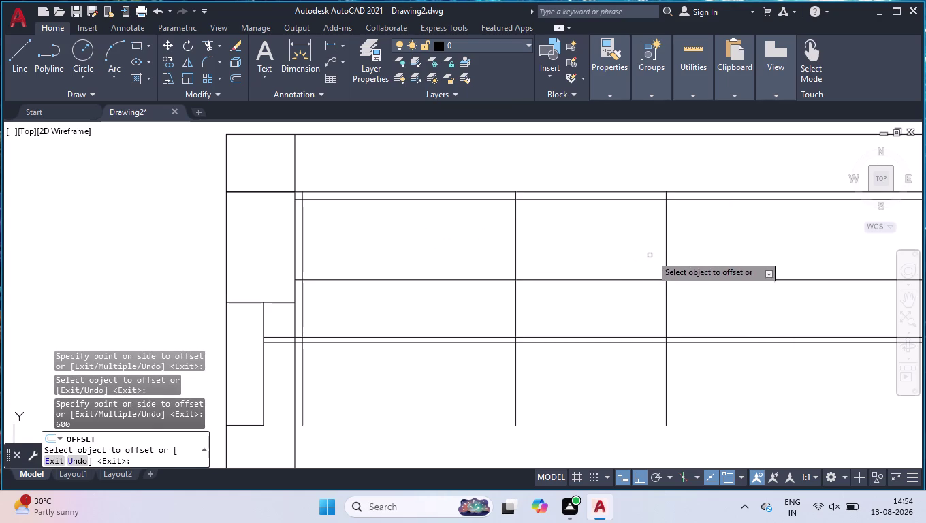
click(666, 248)
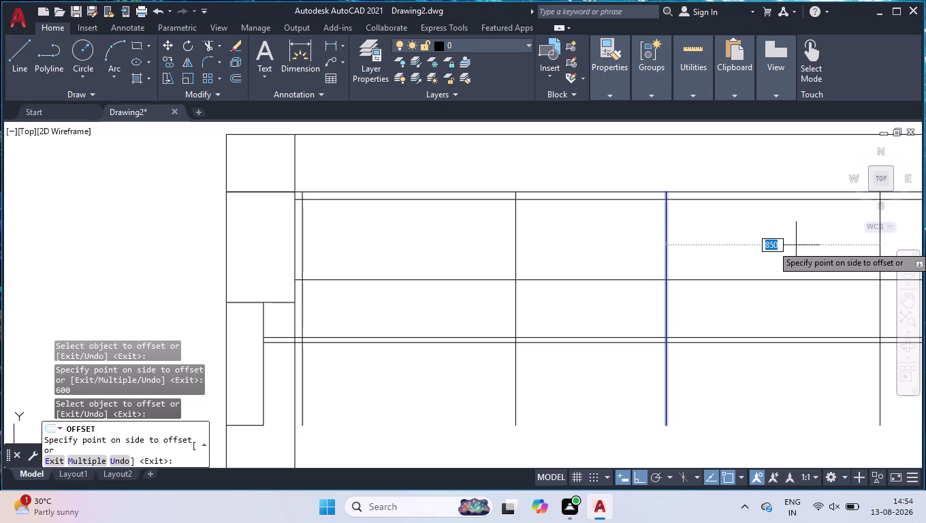
key(6)
key(0)
key(0)
key(Return)
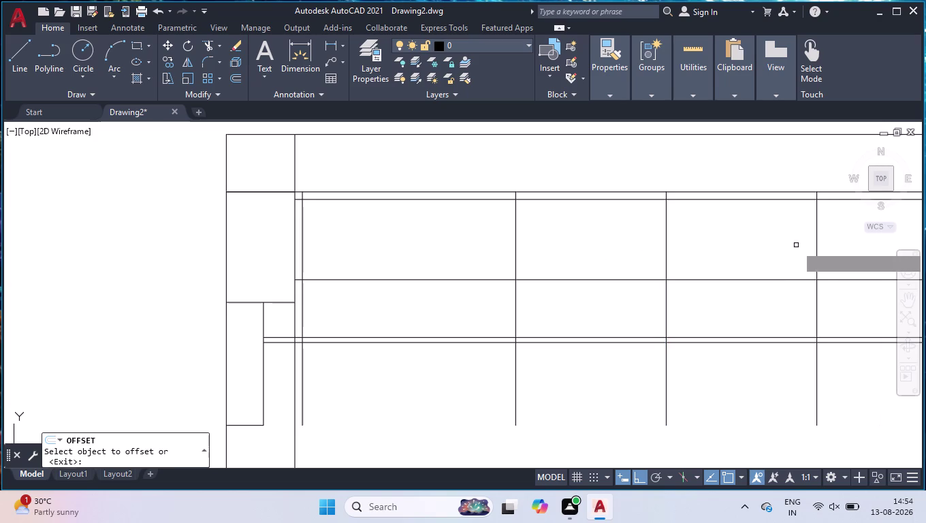
scroll(down, 3)
scroll(up, 3)
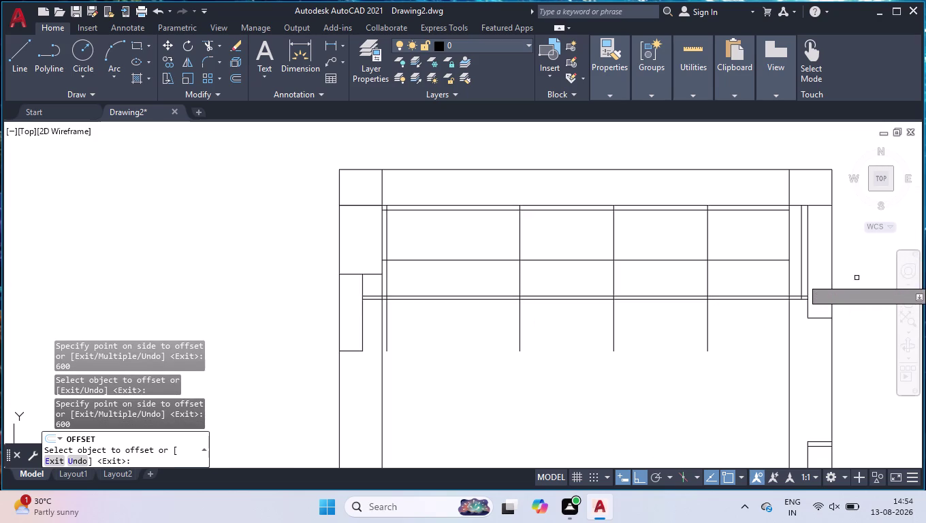
scroll(up, 3)
scroll(up, 3)
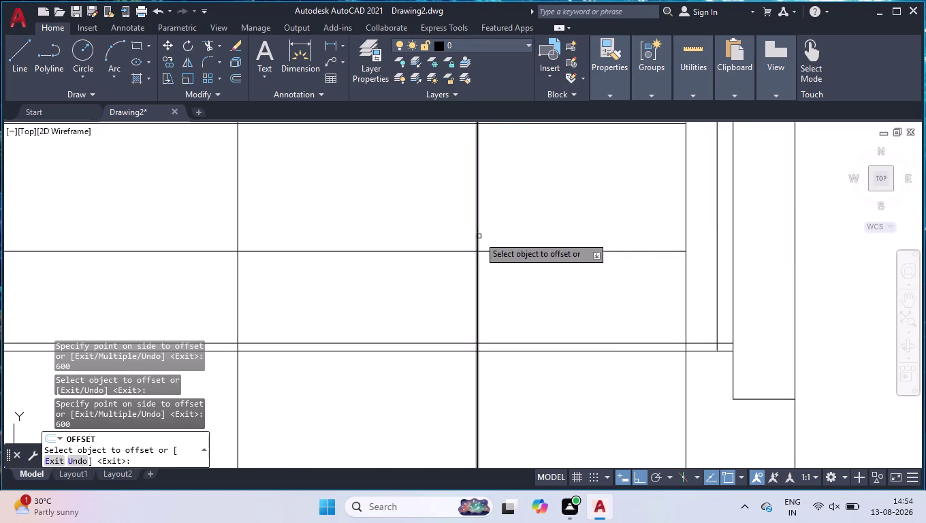
click(476, 232)
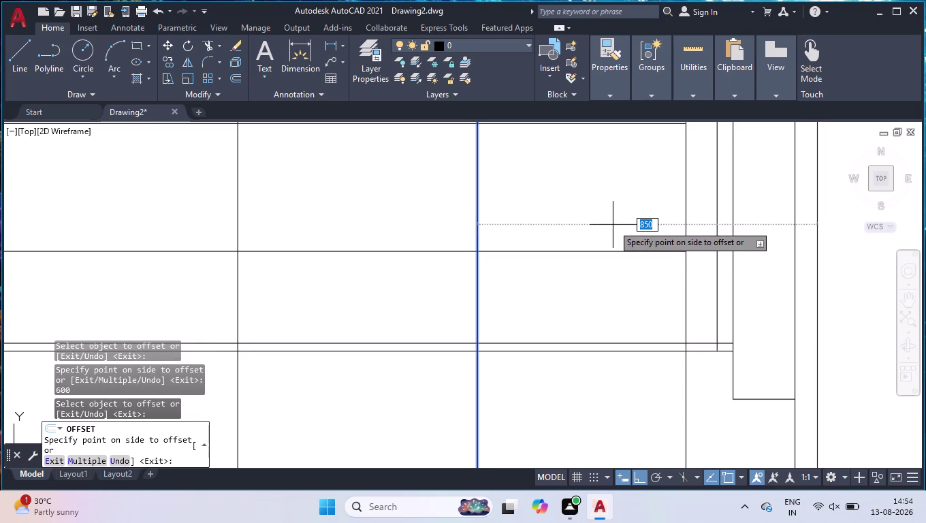
key(2)
text(00)
key(Return)
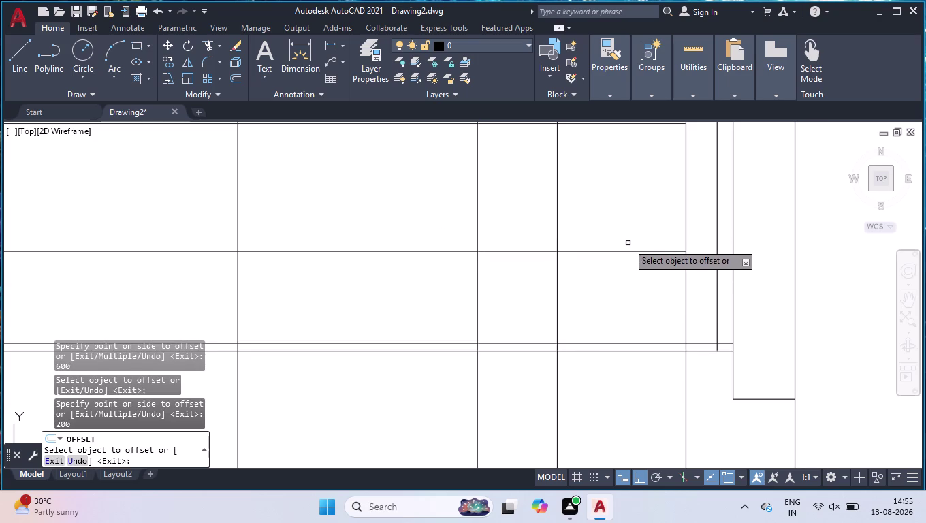
scroll(down, 3)
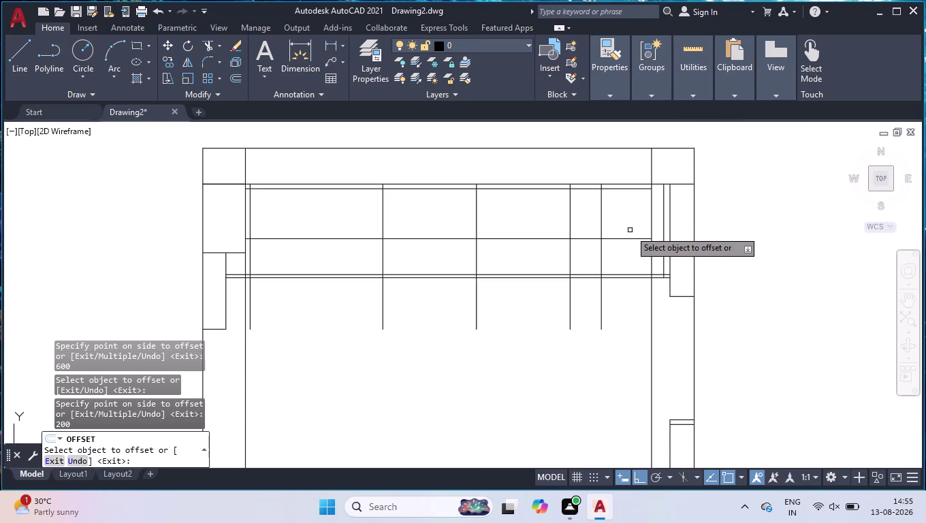
key(Return)
text(DL)
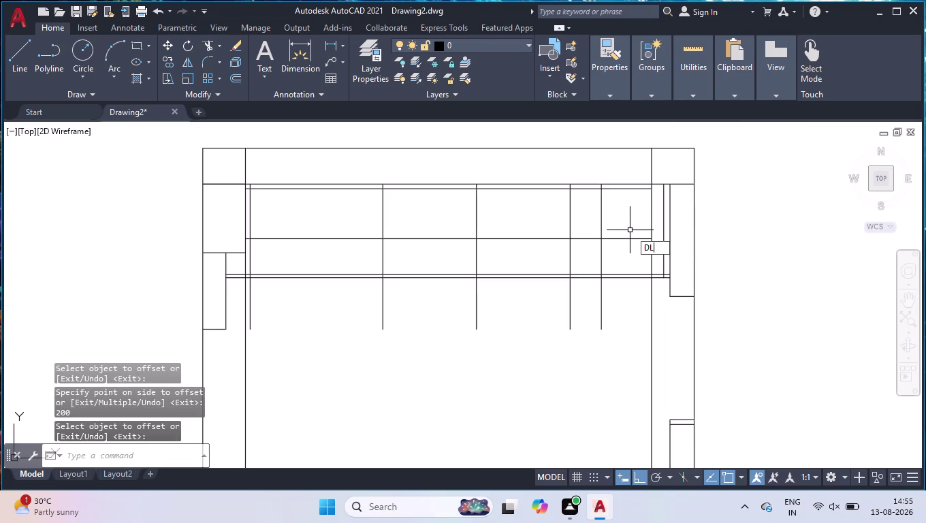
text(I)
key(Return)
scroll(up, 3)
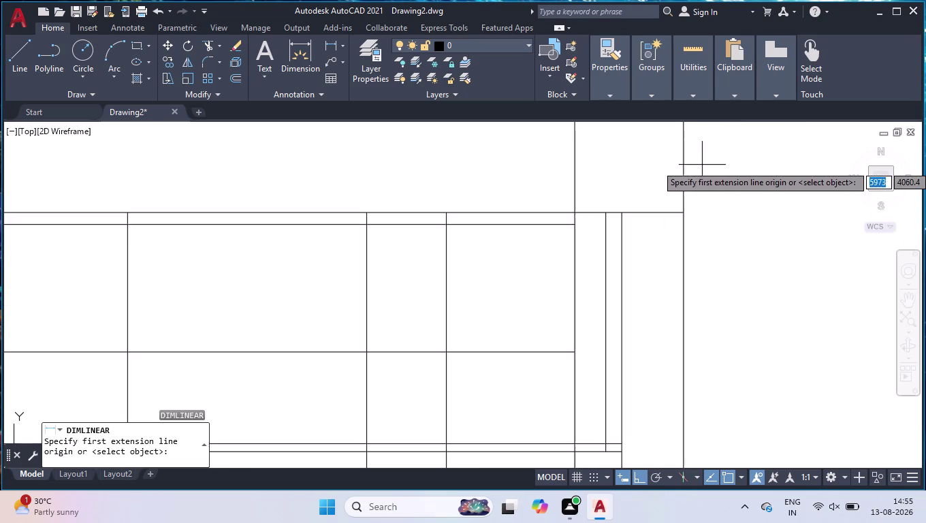
click(604, 214)
click(443, 211)
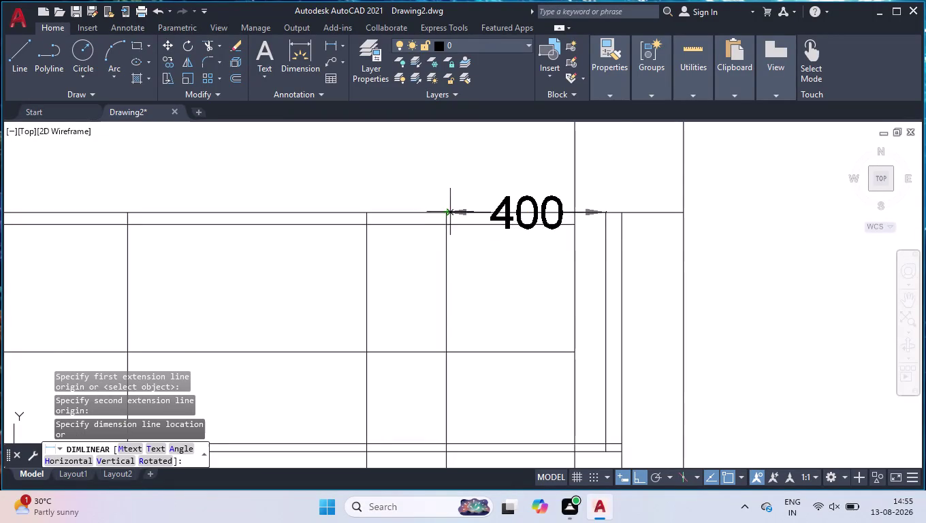
key(Return)
scroll(down, 3)
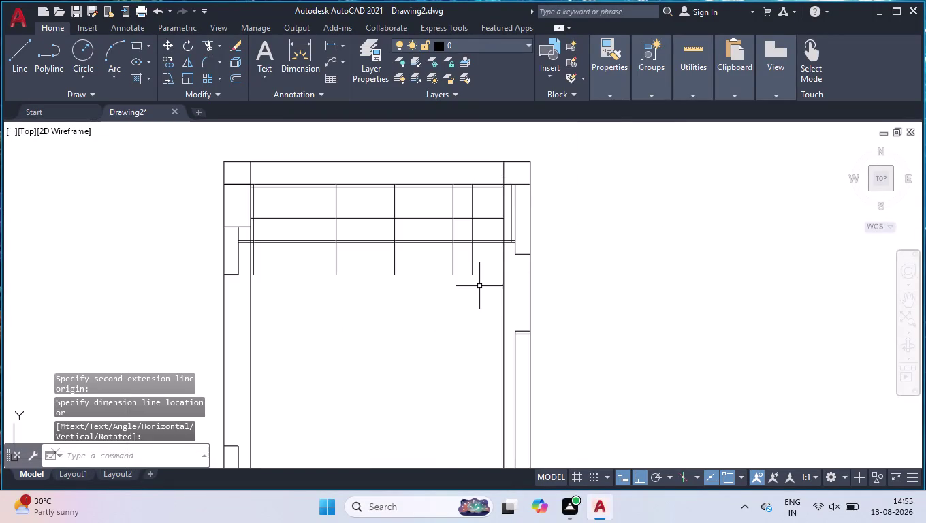
text(TR)
Fence-trim the divider line ends hanging below the shelf with TR.
key(Return)
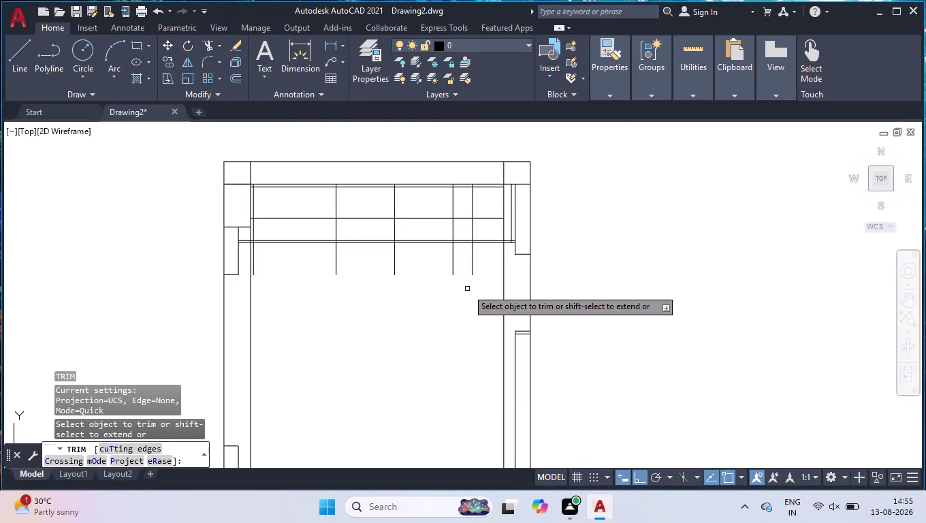
scroll(up, 3)
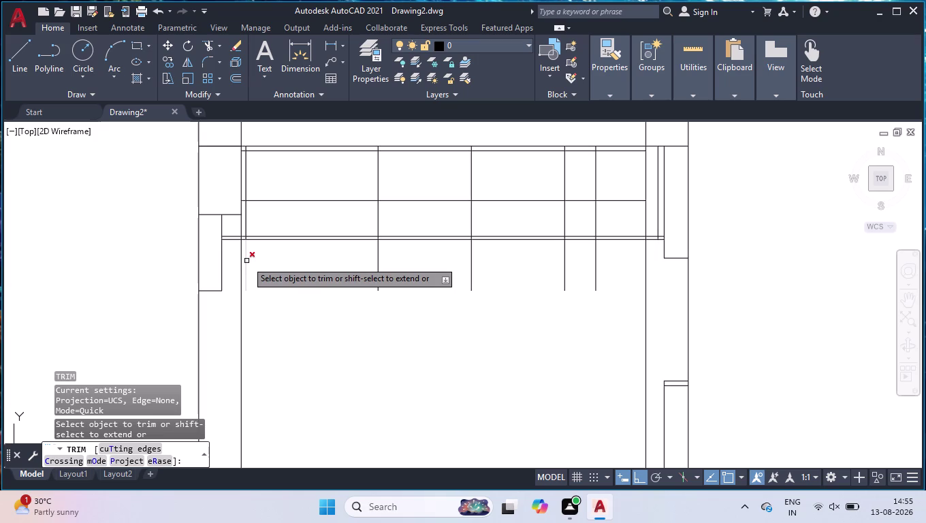
scroll(up, 3)
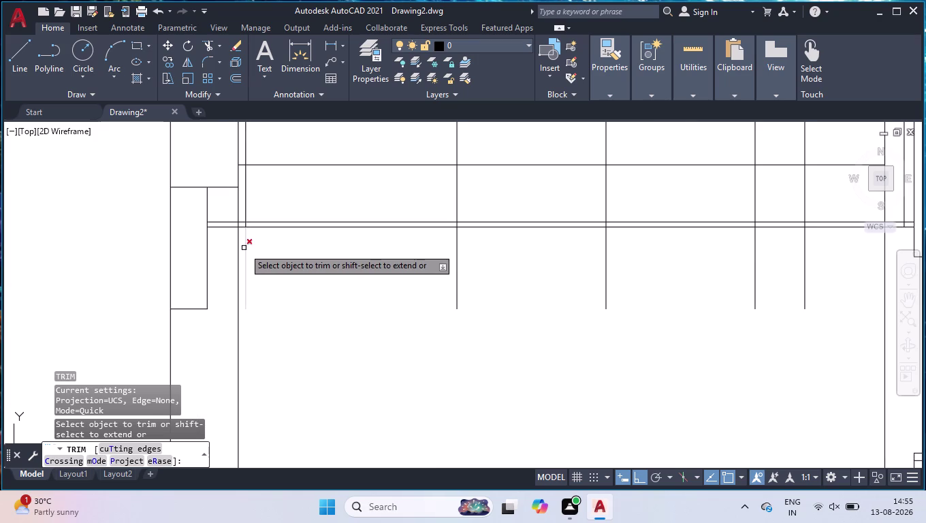
scroll(up, 3)
click(242, 253)
scroll(down, 3)
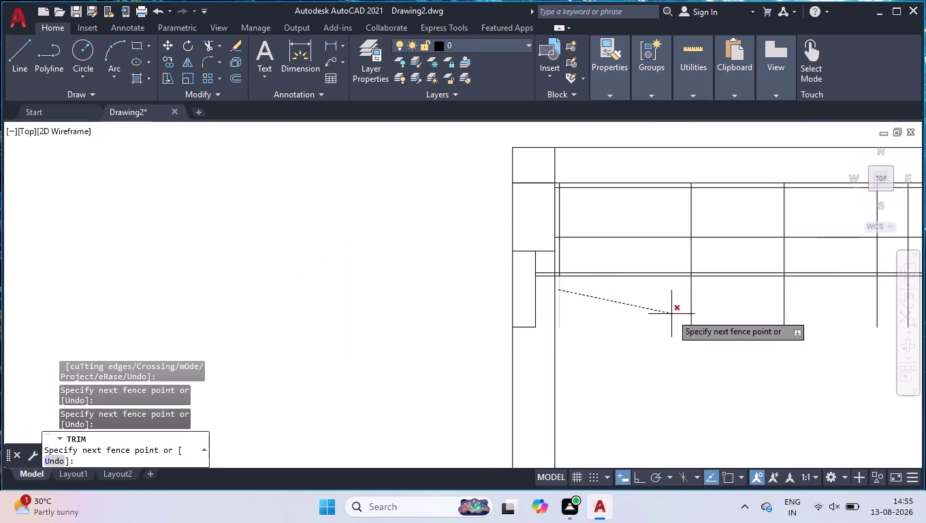
scroll(down, 3)
scroll(up, 3)
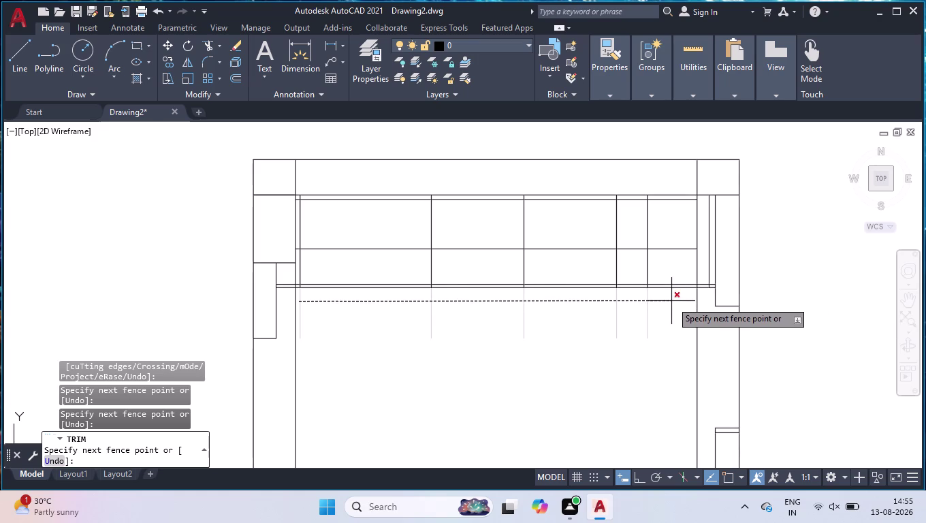
click(672, 301)
scroll(down, 3)
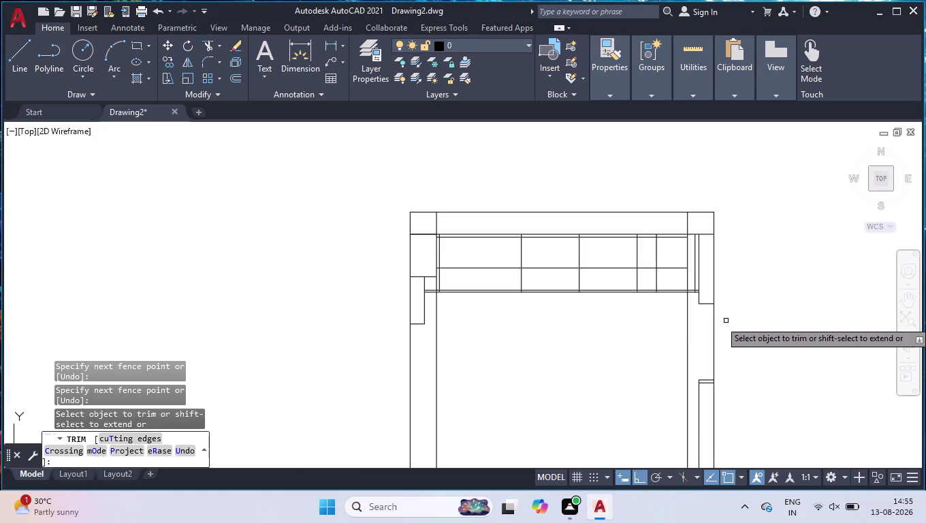
scroll(up, 3)
key(Return)
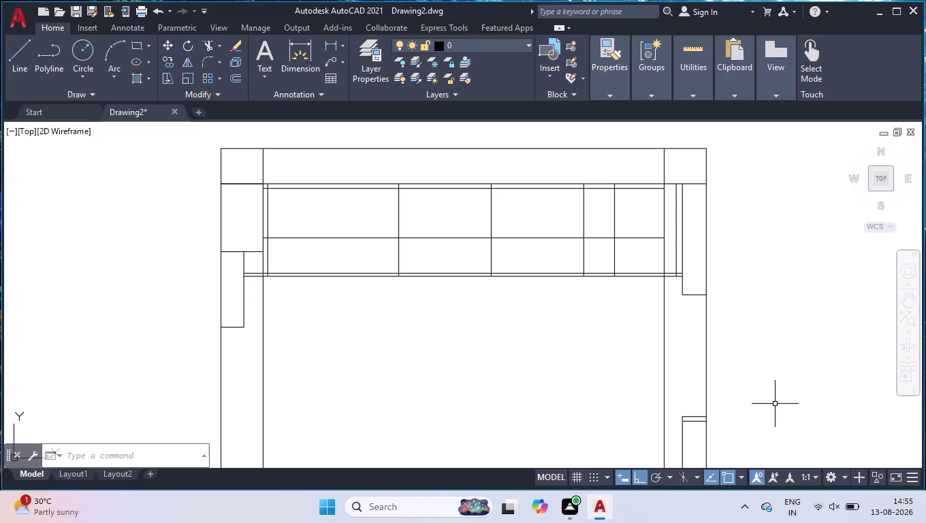
key(ctrl+3)
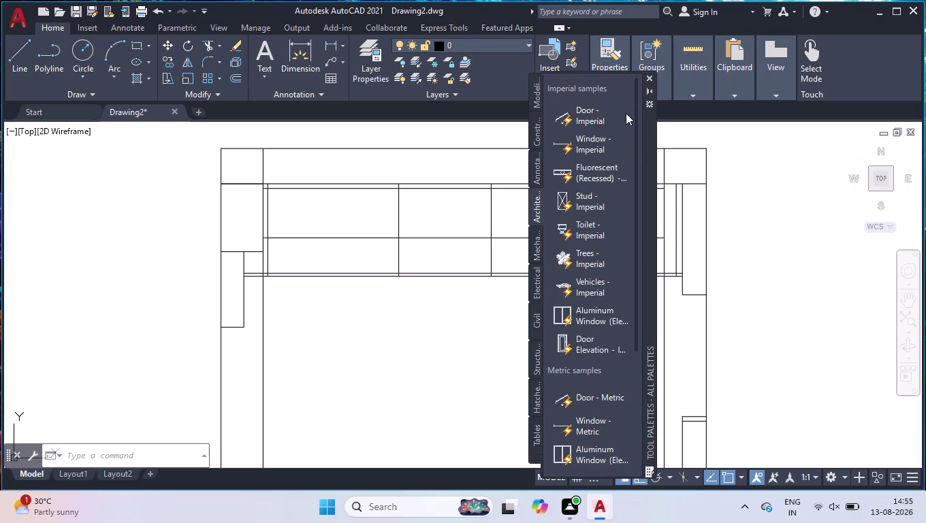
Insert the imperial sample door block to the left of the wardrobe.
click(604, 114)
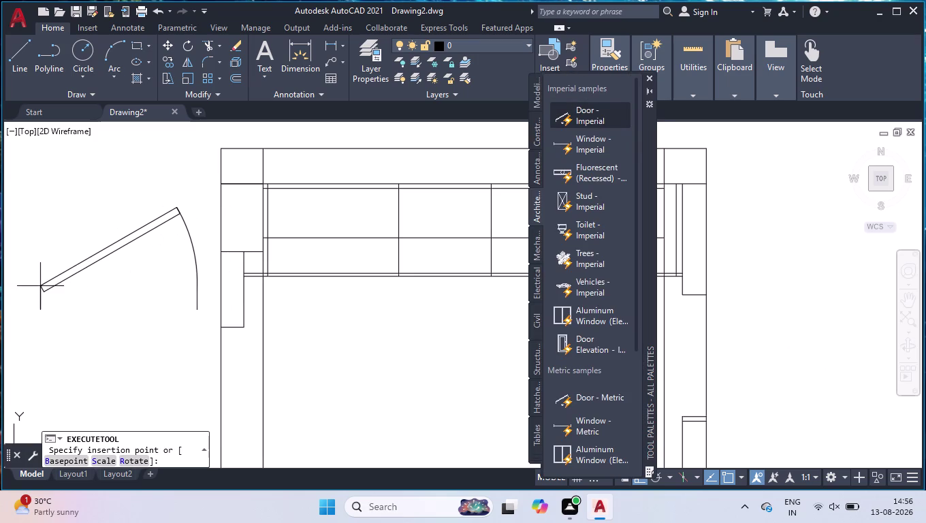
click(40, 286)
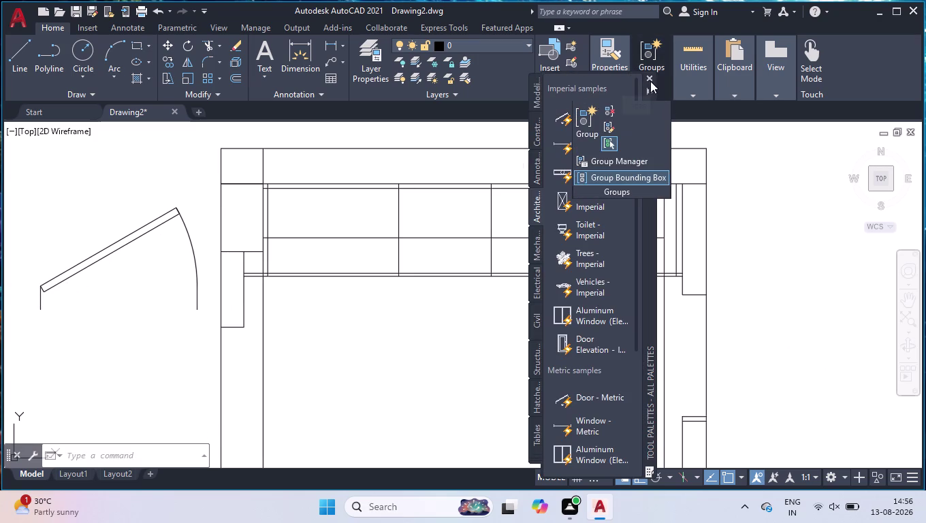
click(649, 77)
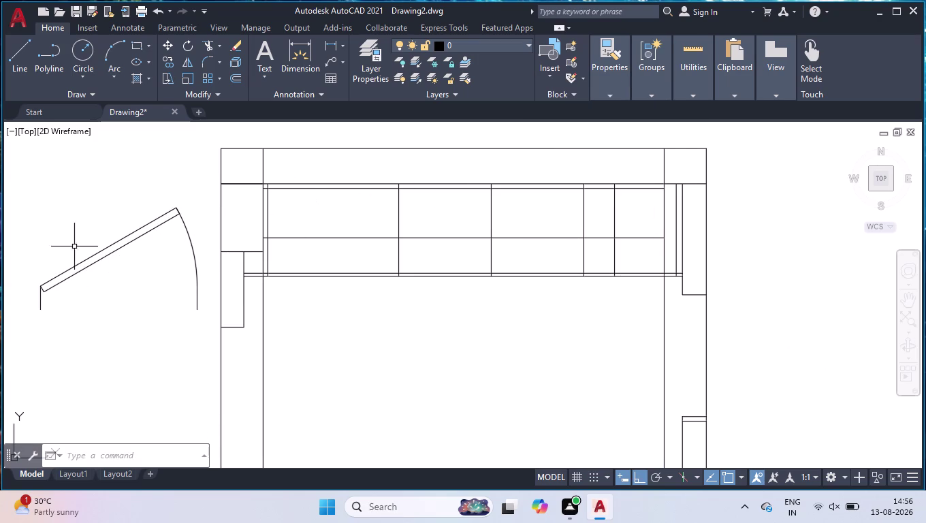
Set the door block's visibility to Open 90° and flip its swing.
click(108, 250)
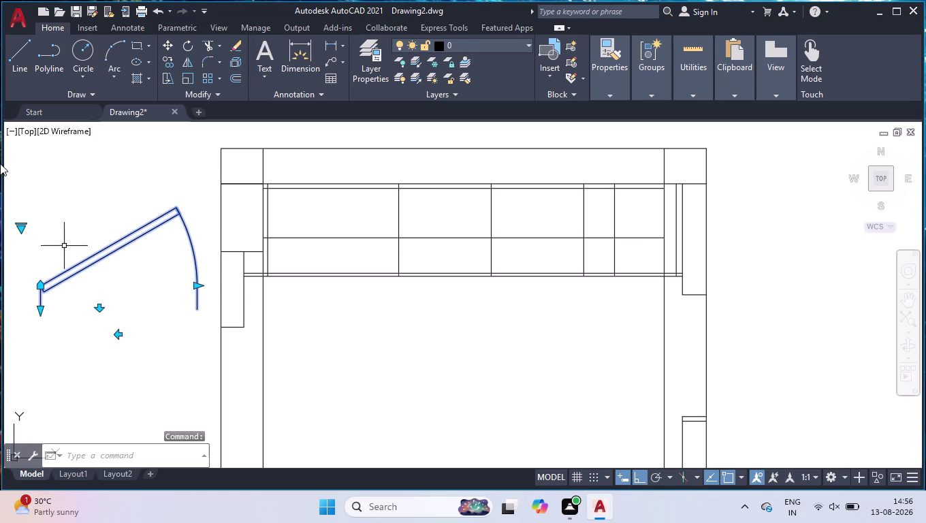
click(23, 231)
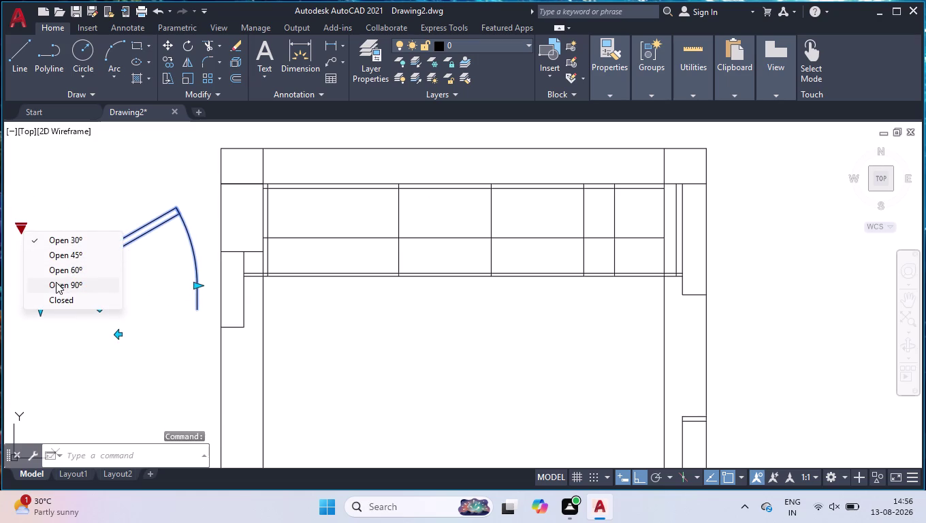
click(56, 283)
scroll(down, 3)
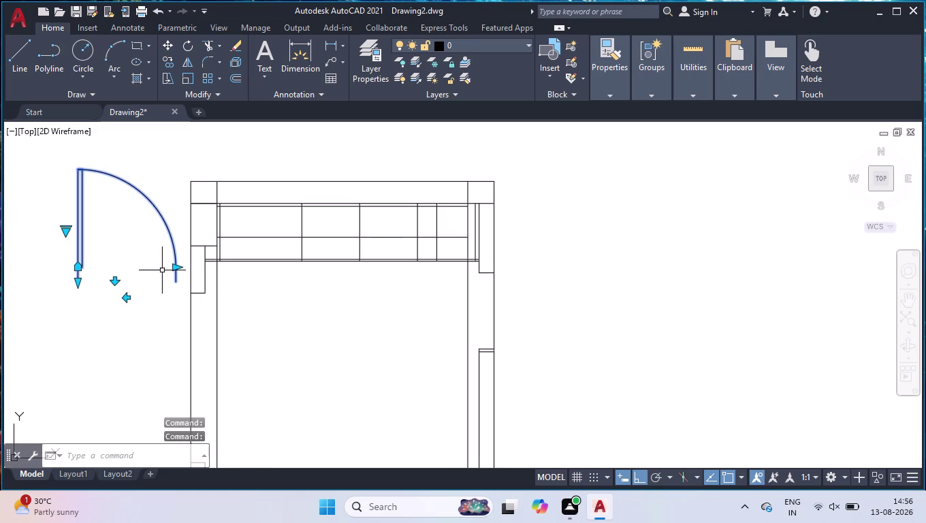
click(126, 298)
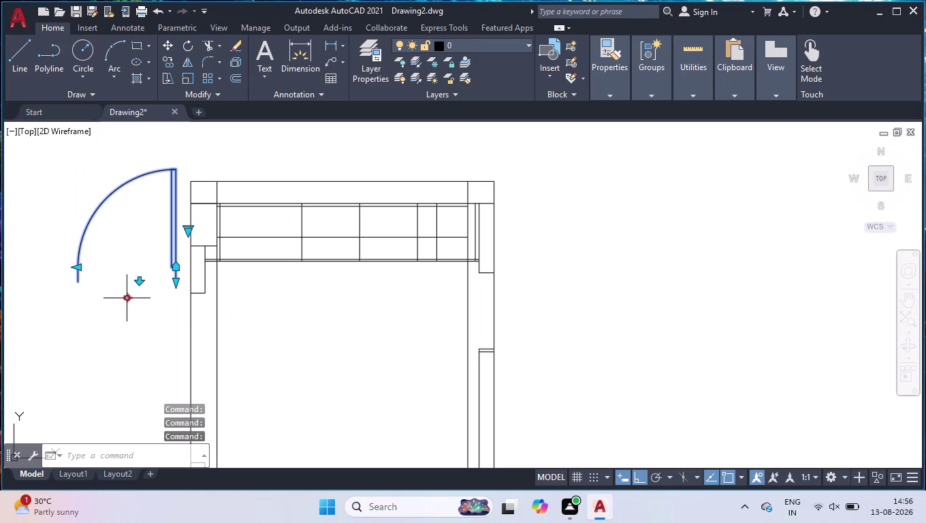
Rotate the door block a quarter turn about its hinge point.
key(r)
key(o)
key(Return)
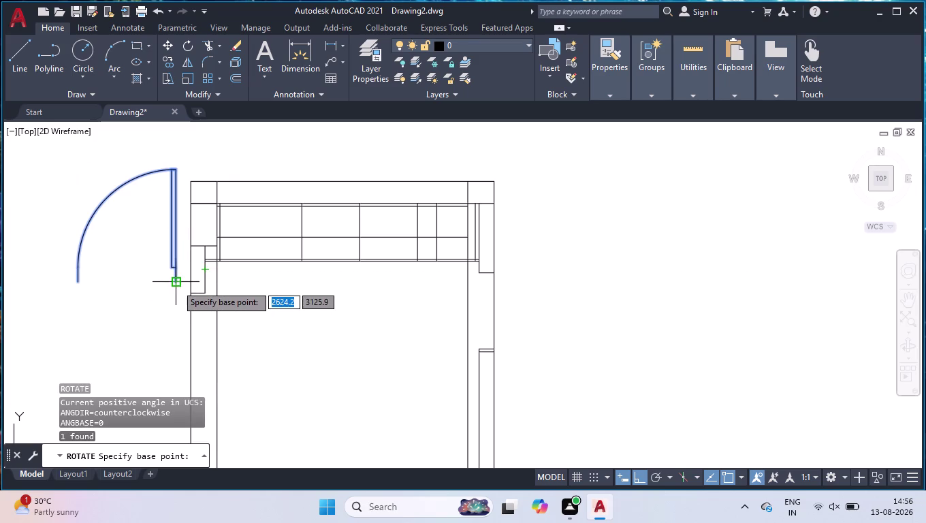
click(175, 282)
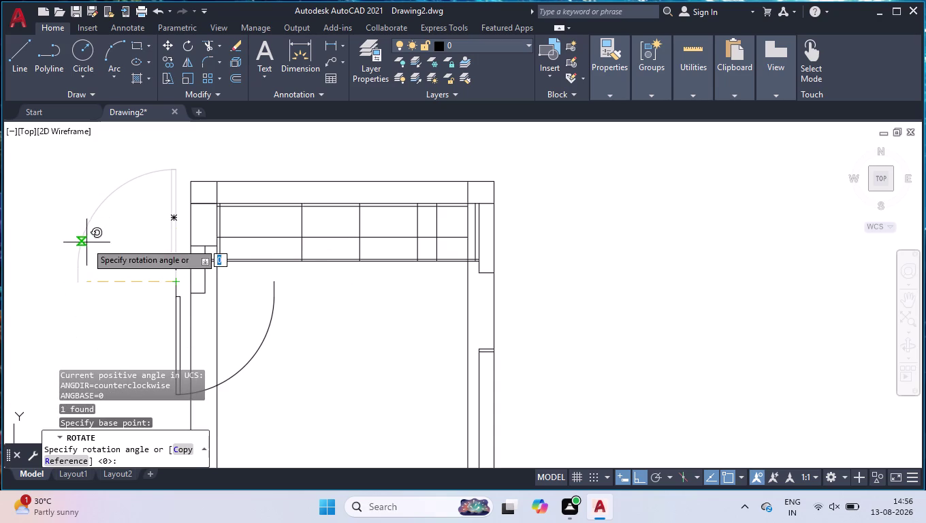
click(157, 323)
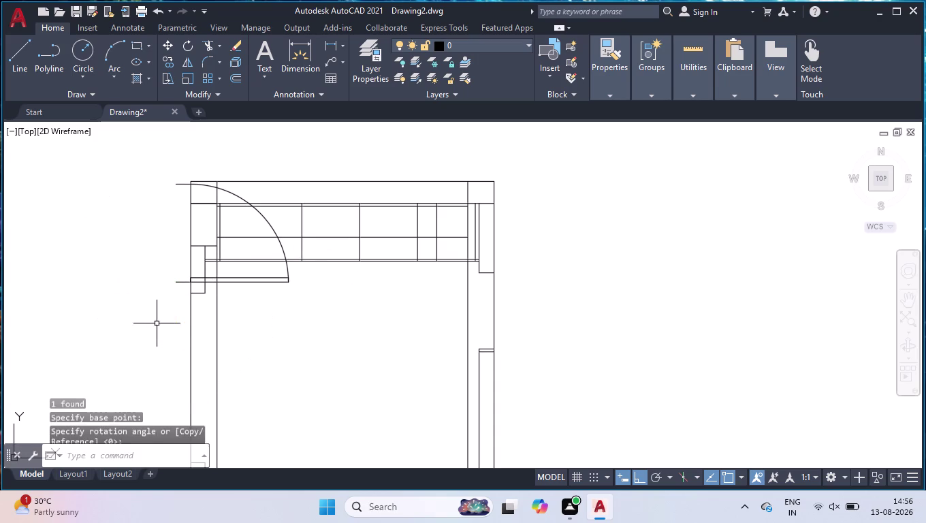
click(250, 283)
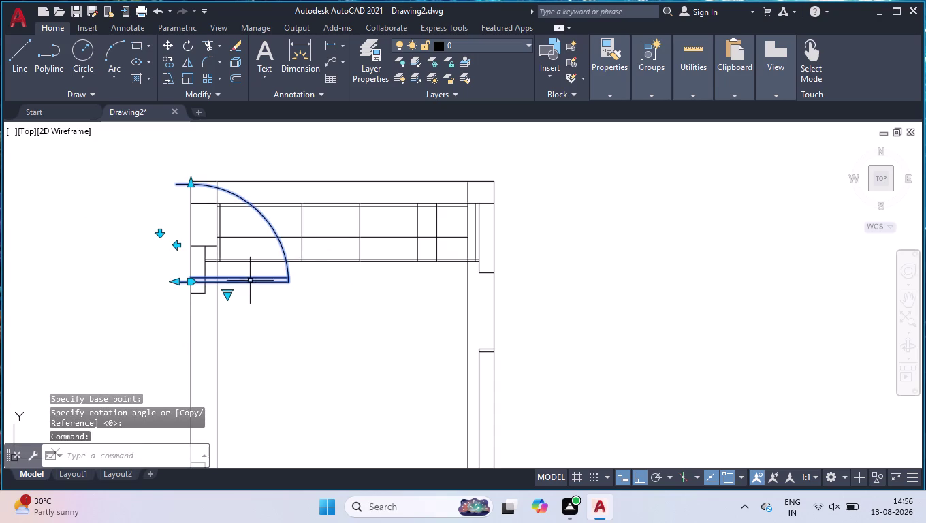
Move the door from its hinge corner to the right-side opening corner.
text(MOV)
key(Return)
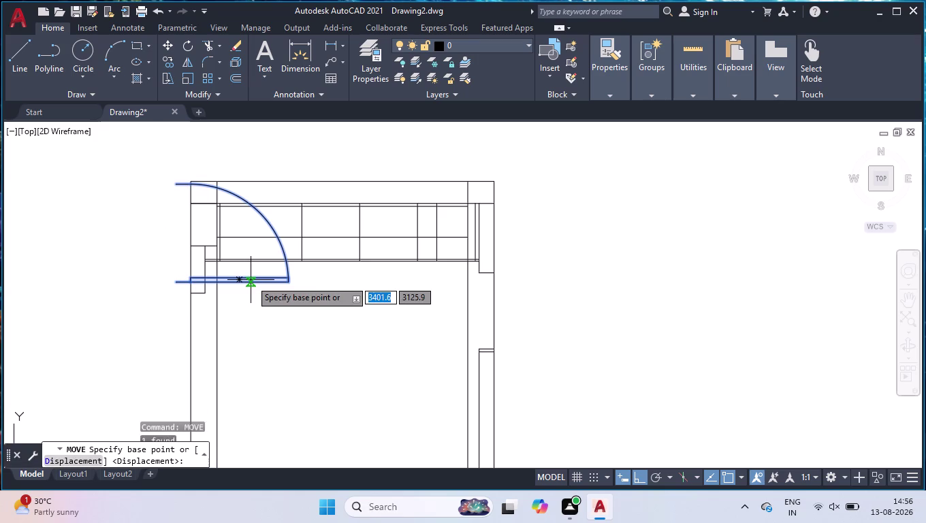
scroll(up, 3)
scroll(up, 3)
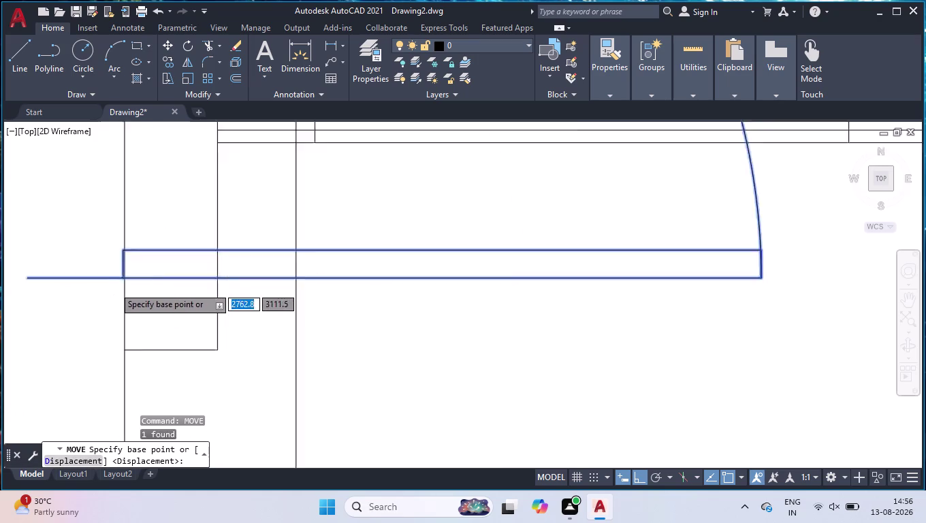
scroll(up, 3)
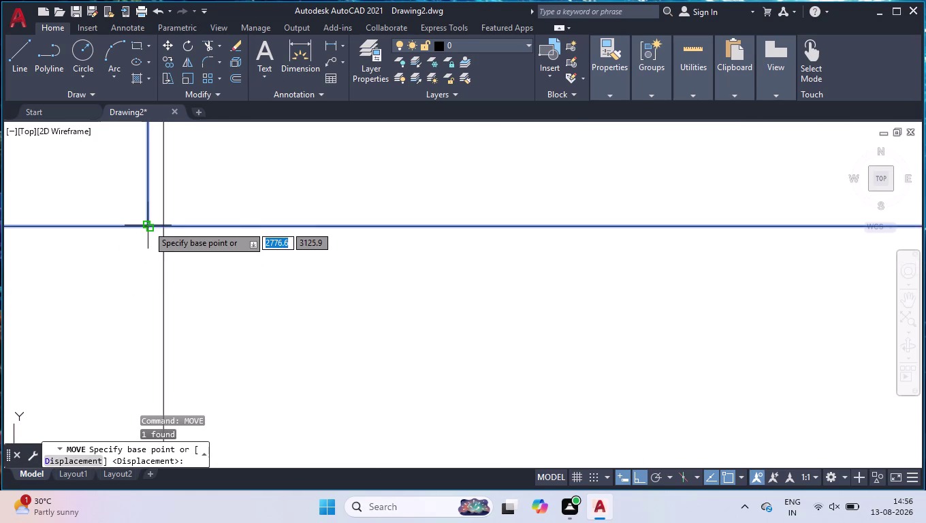
scroll(down, 3)
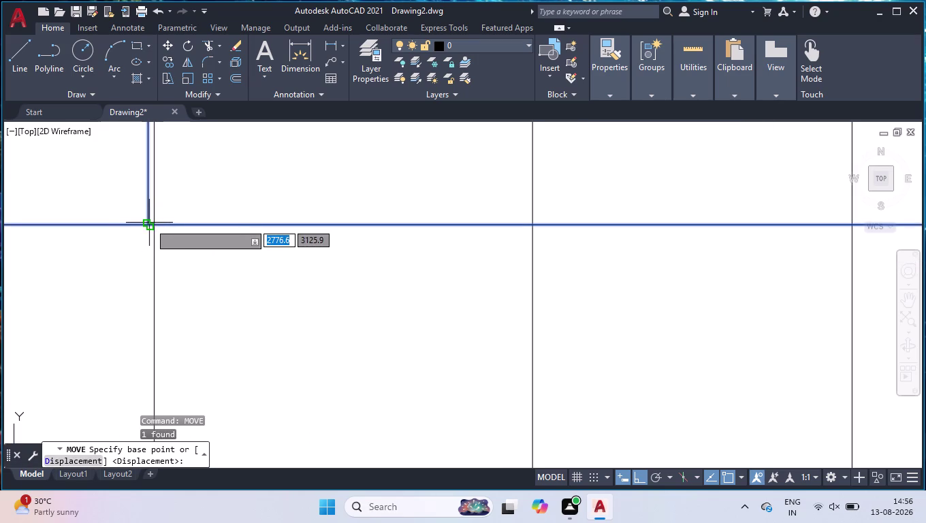
scroll(up, 3)
scroll(up, 3)
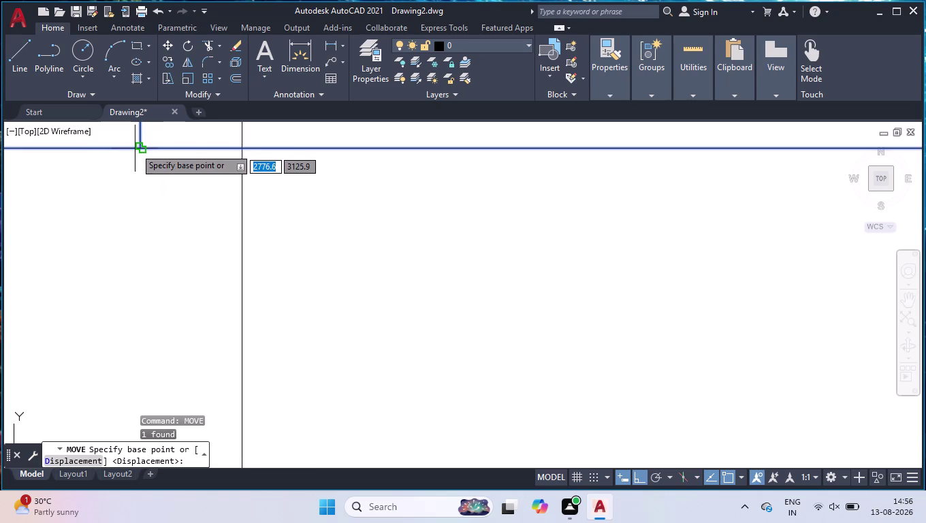
click(140, 148)
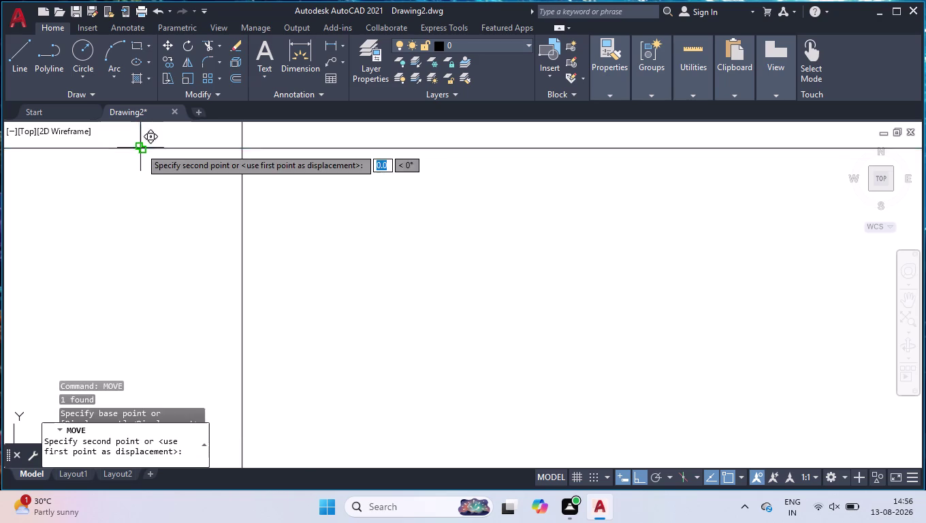
scroll(down, 3)
scroll(down, 3)
scroll(down, 3)
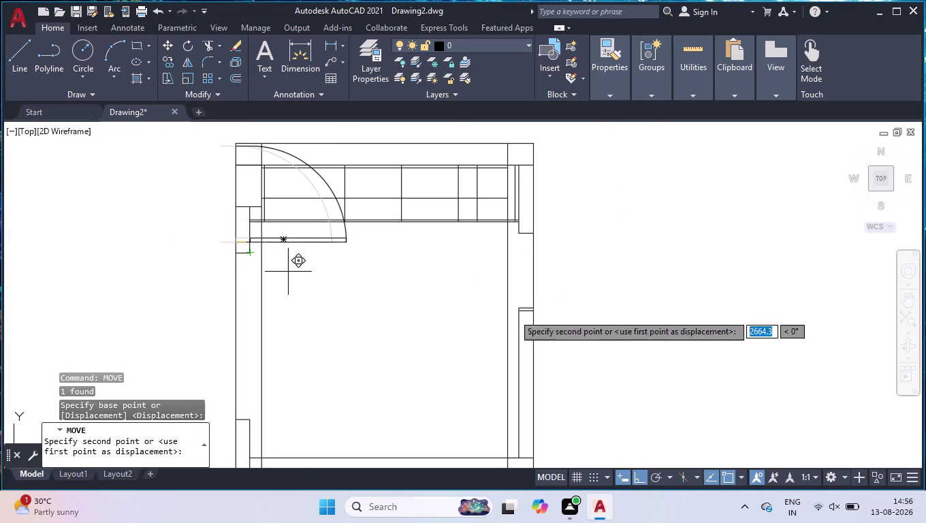
scroll(up, 3)
click(379, 281)
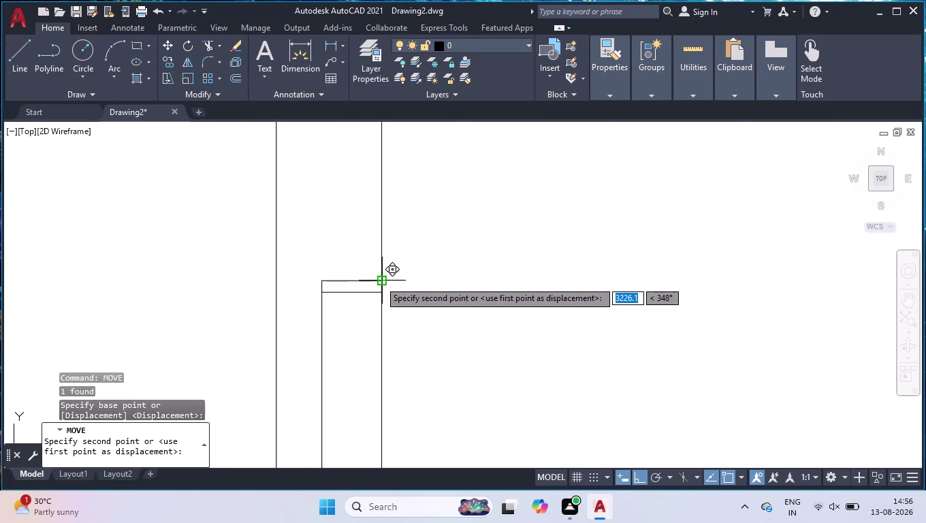
scroll(down, 3)
scroll(up, 3)
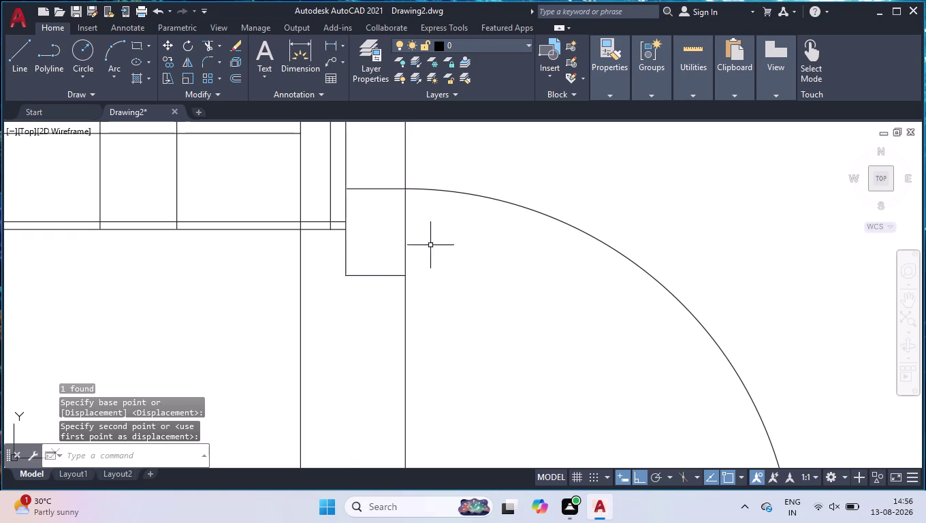
scroll(down, 3)
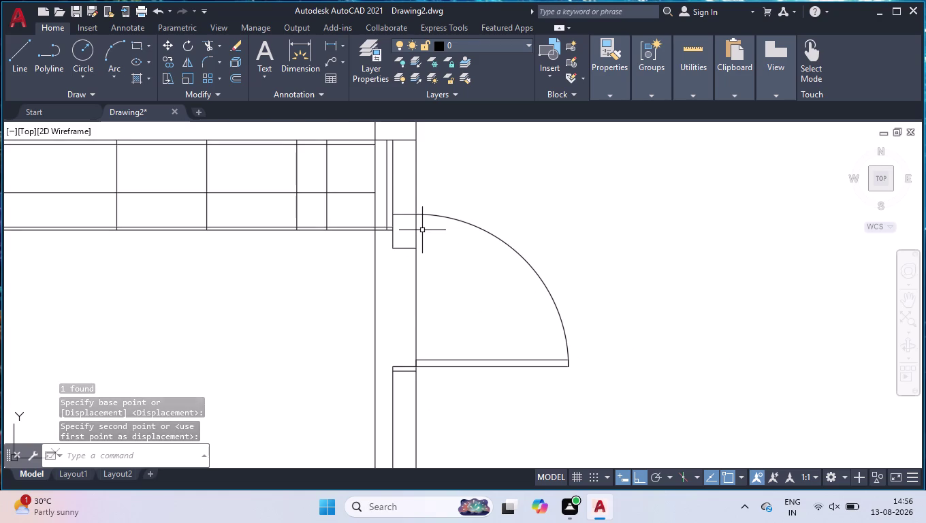
scroll(down, 3)
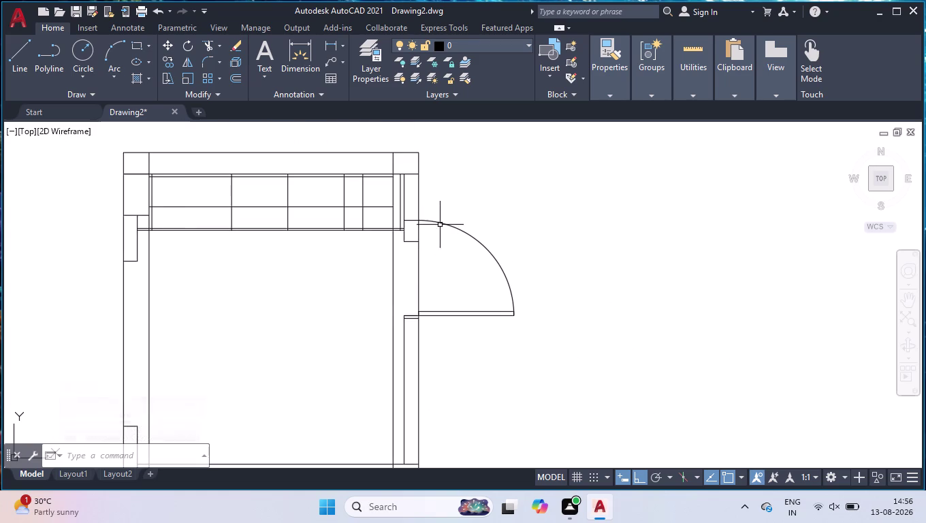
Stretch the door's width grip to the opening's top edge, making it 762 wide.
click(440, 225)
click(421, 219)
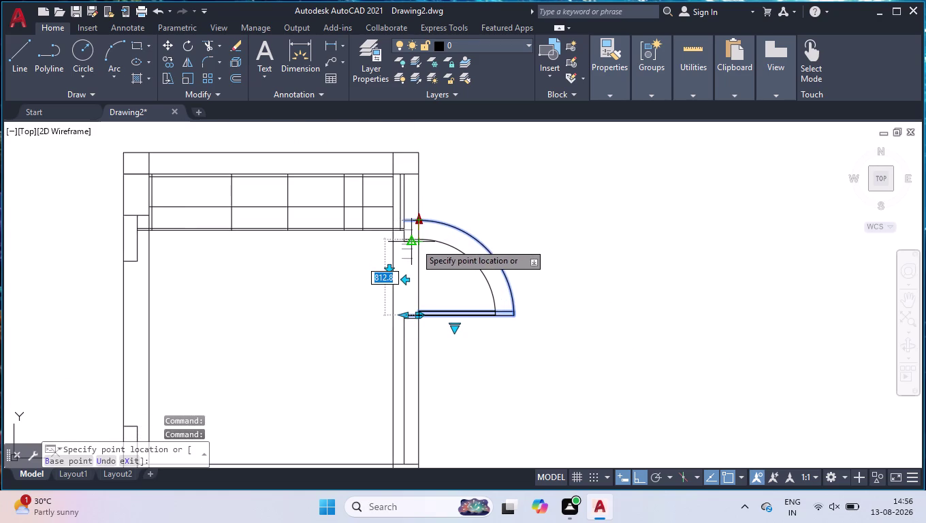
click(416, 243)
scroll(up, 3)
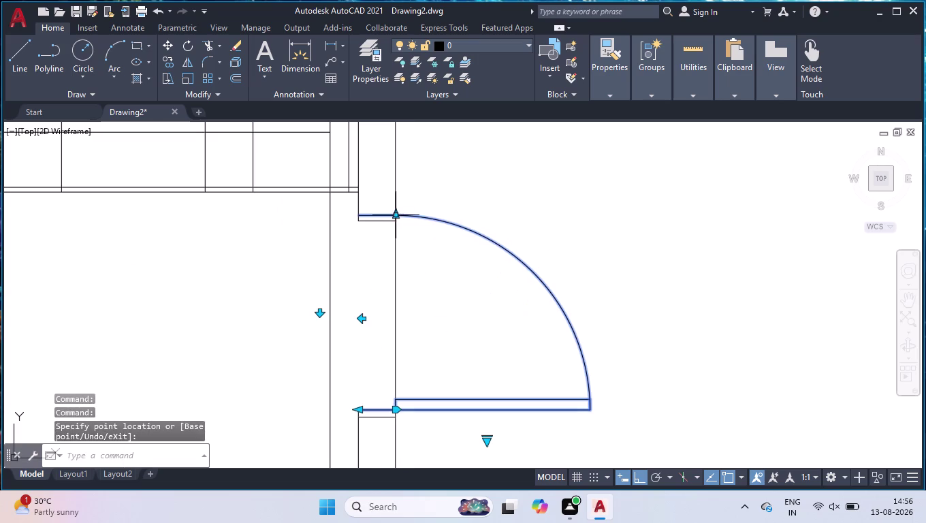
click(397, 213)
click(398, 227)
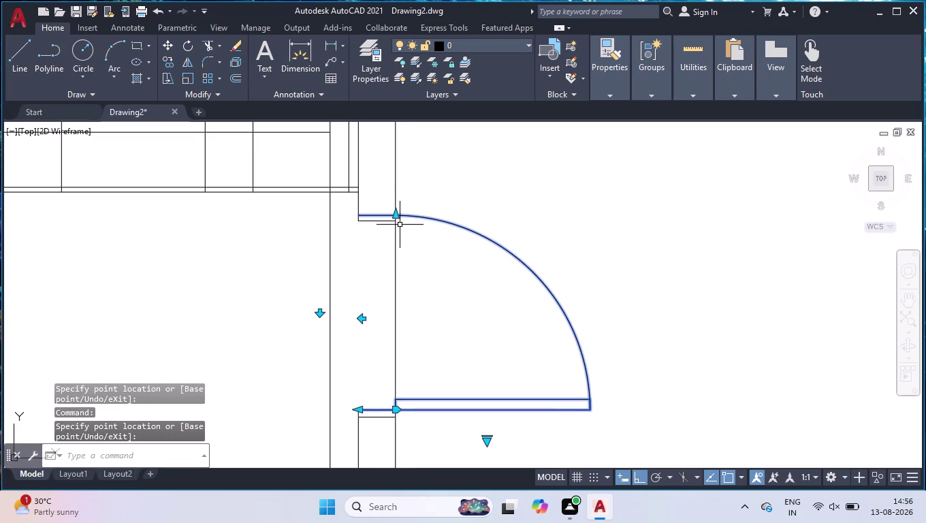
click(398, 216)
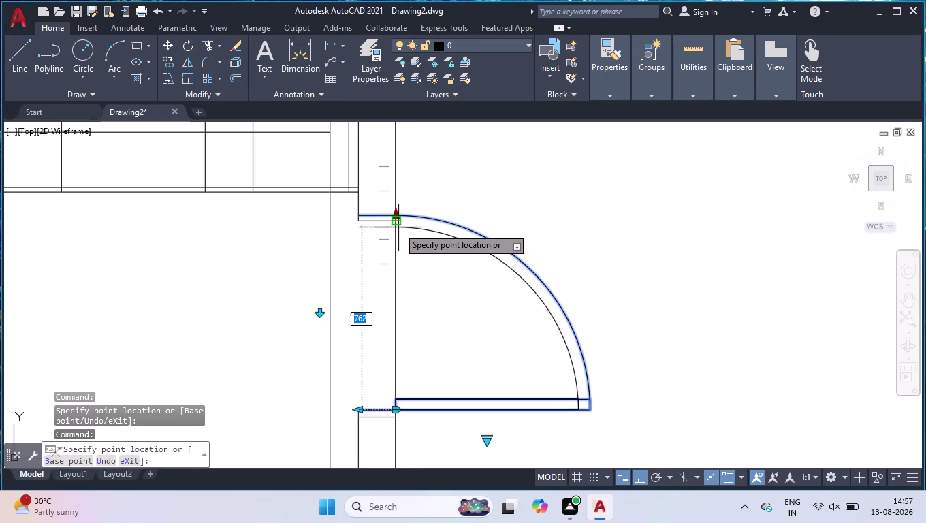
click(407, 230)
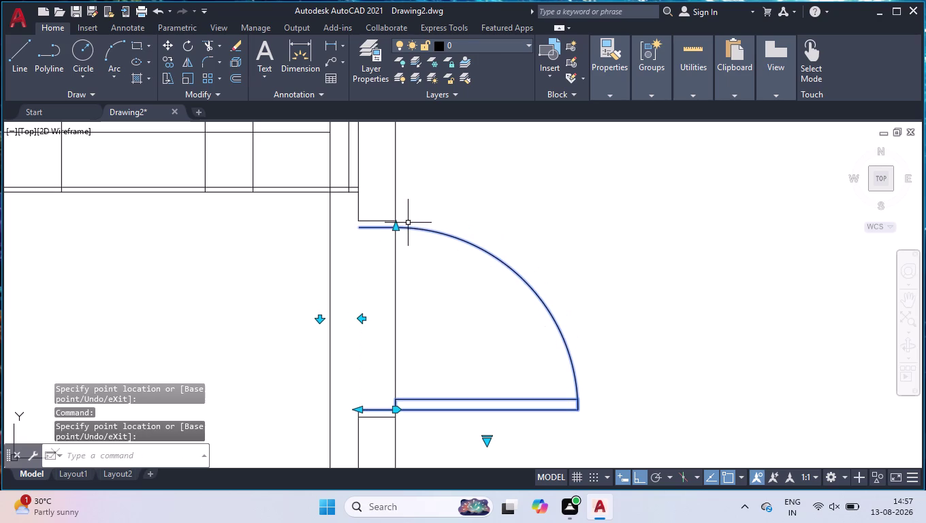
scroll(up, 3)
scroll(up, 3)
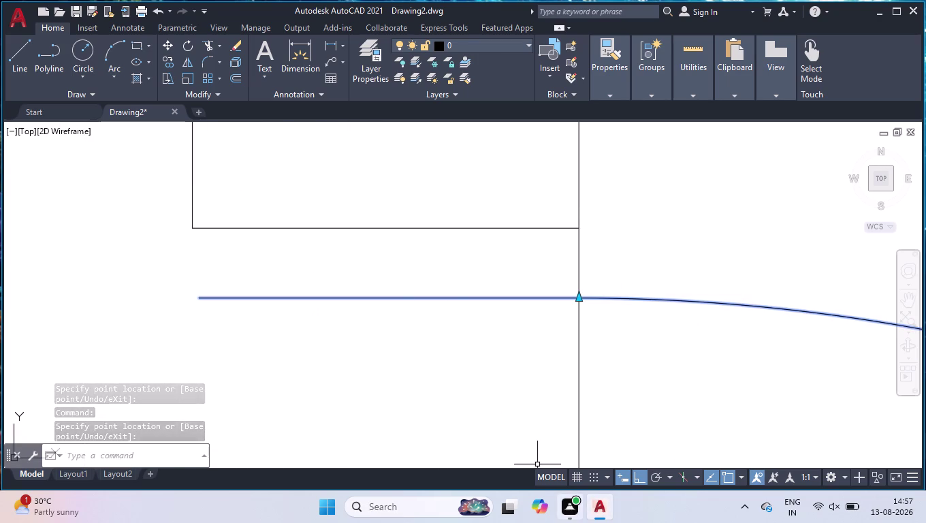
scroll(down, 3)
scroll(down, 3)
scroll(up, 3)
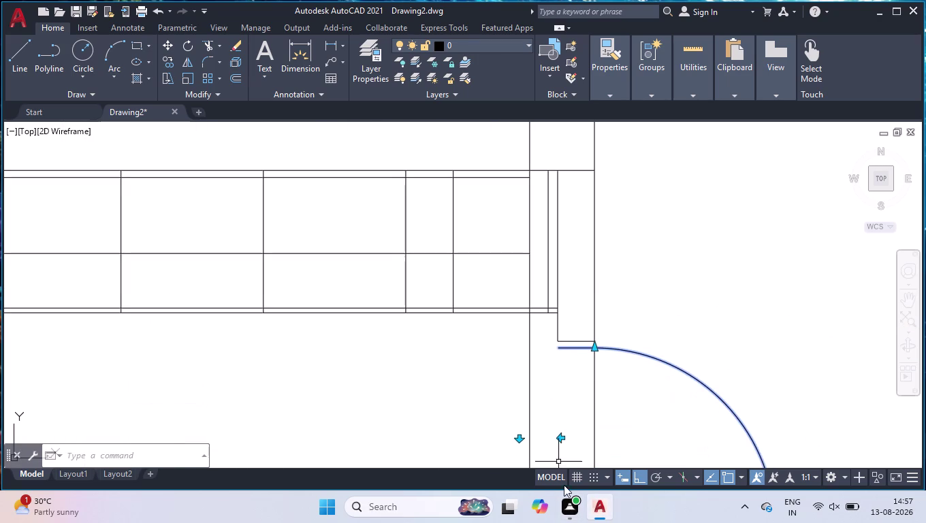